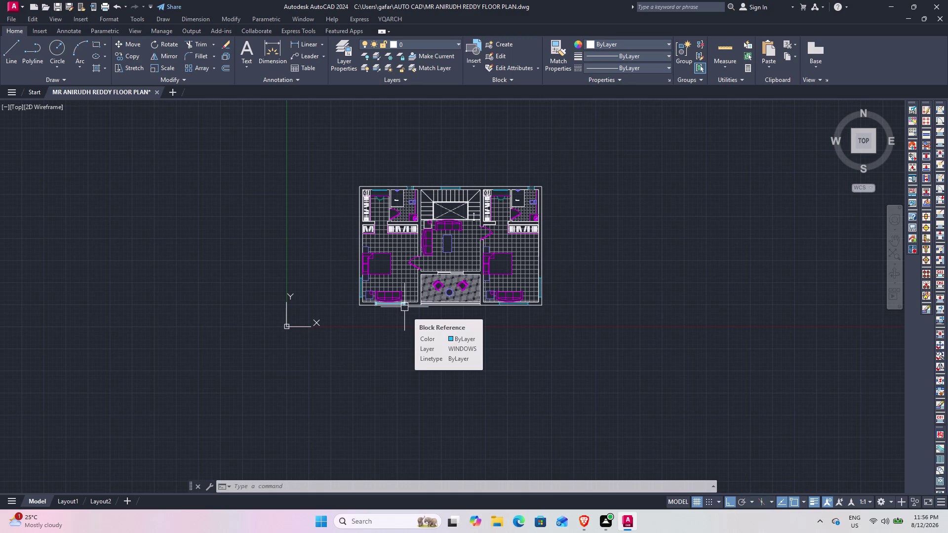
Open the Plot dialog and set the printer/plotter to DWG To PDF.pc3.
key(ctrl+p)
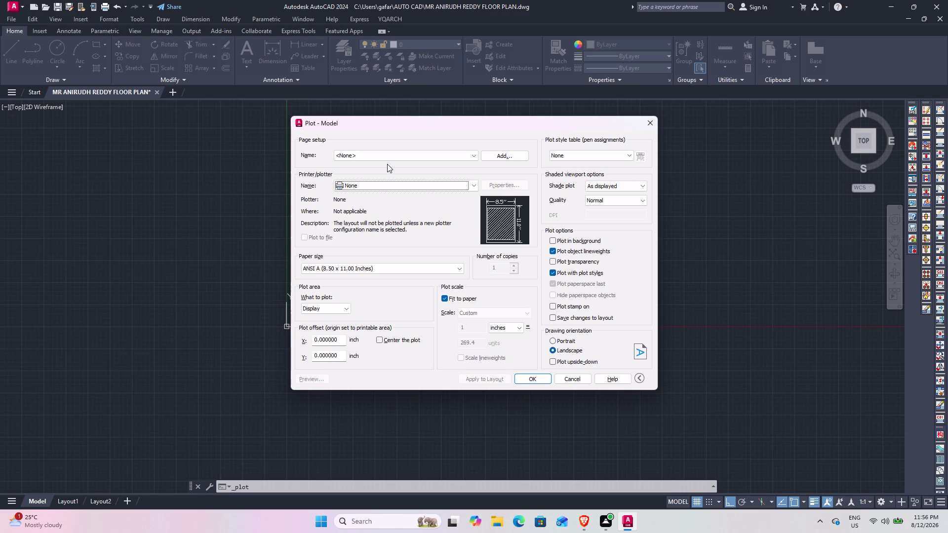
click(368, 187)
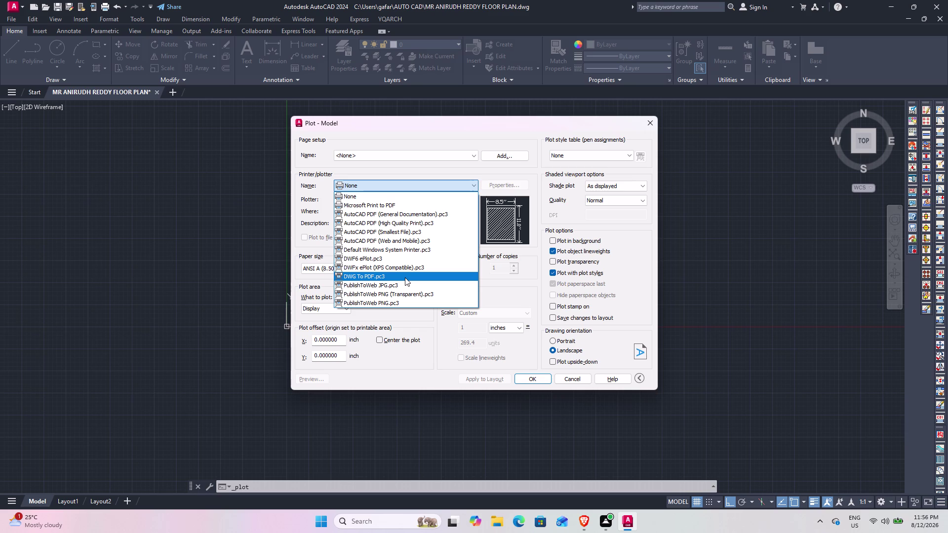
click(405, 277)
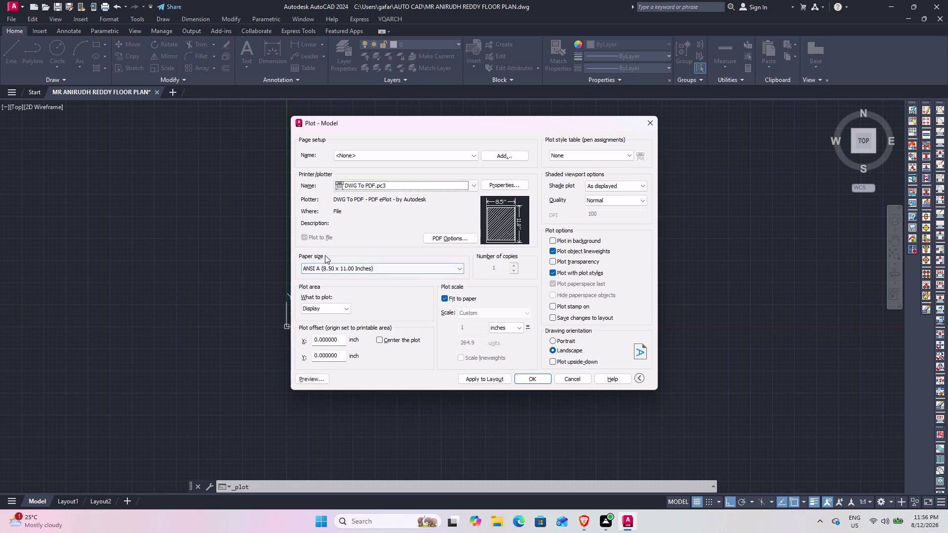
click(395, 268)
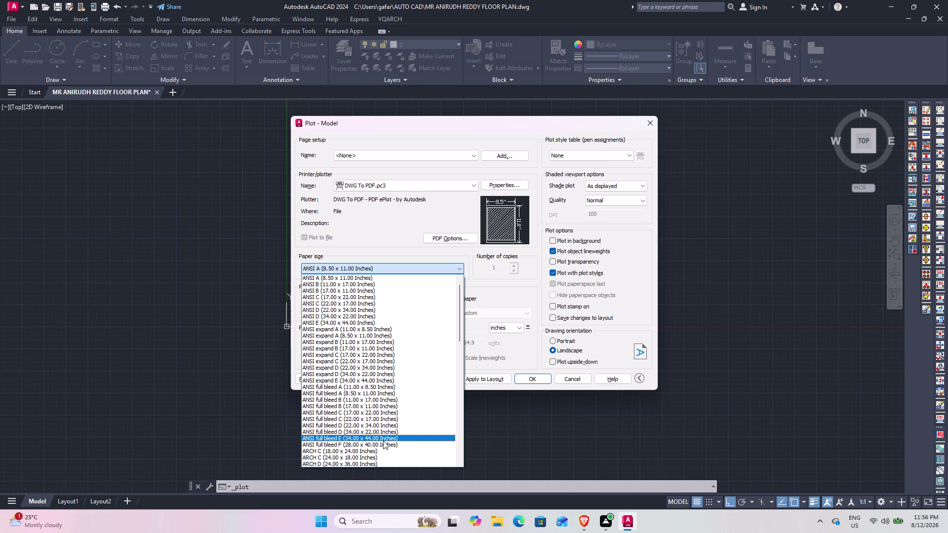
Set paper size to ISO full bleed A4 (297 x 210 MM) with inches as plot units.
scroll(down, 3)
scroll(down, 3)
scroll(down, 3)
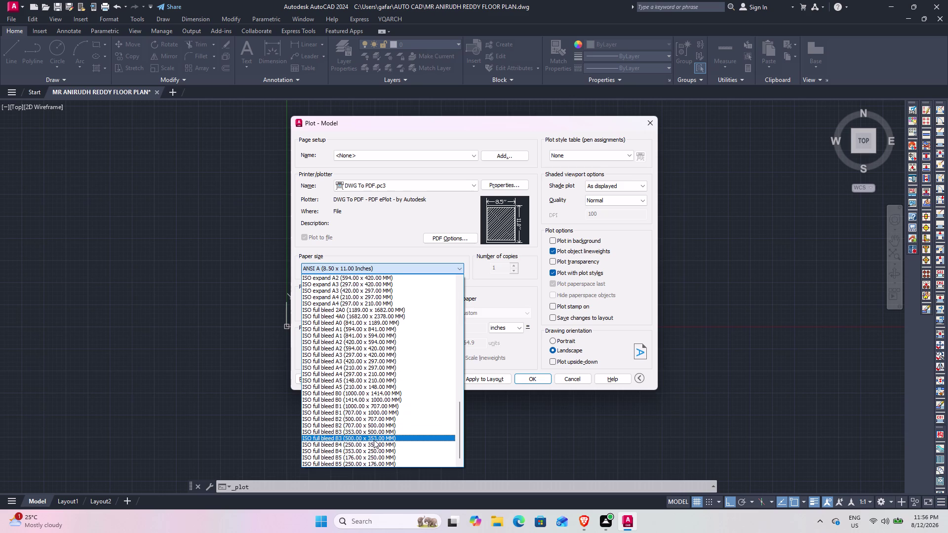
scroll(down, 3)
scroll(down, 3)
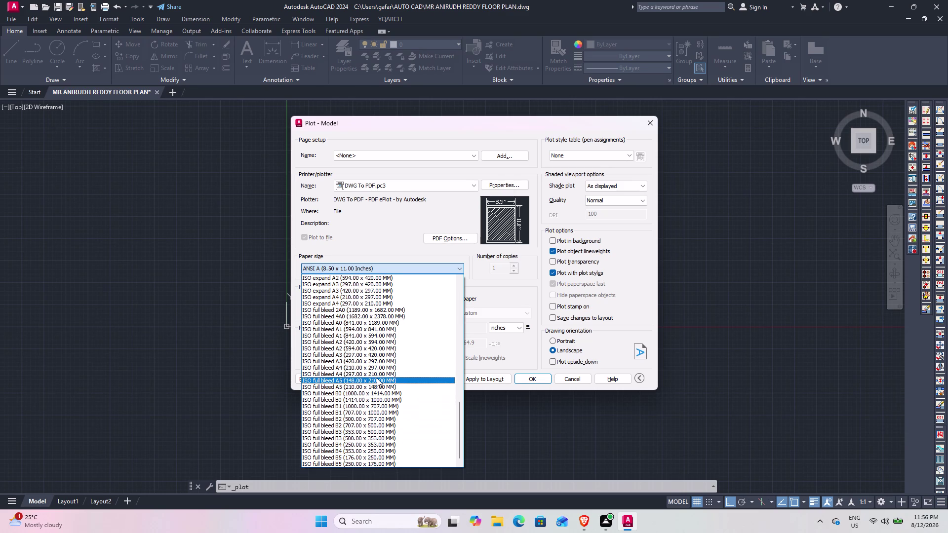
click(377, 375)
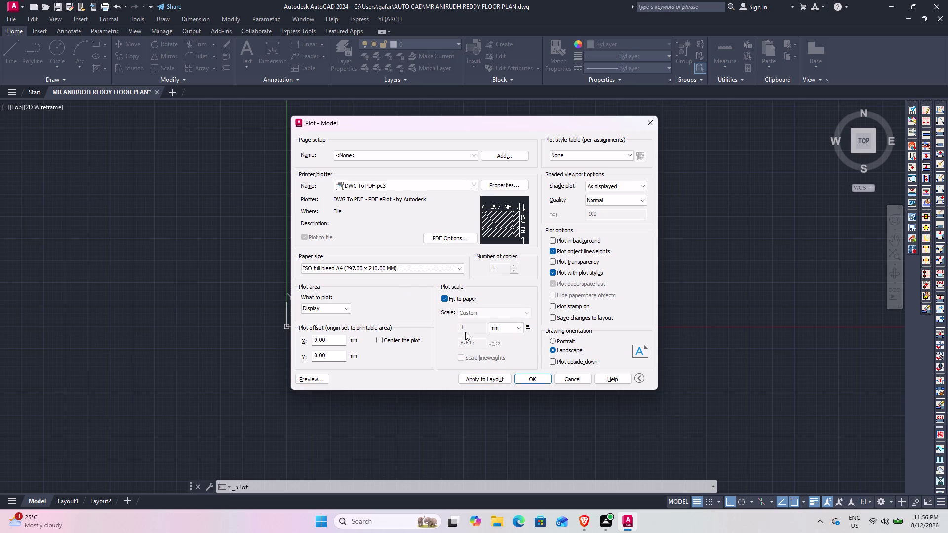
click(503, 329)
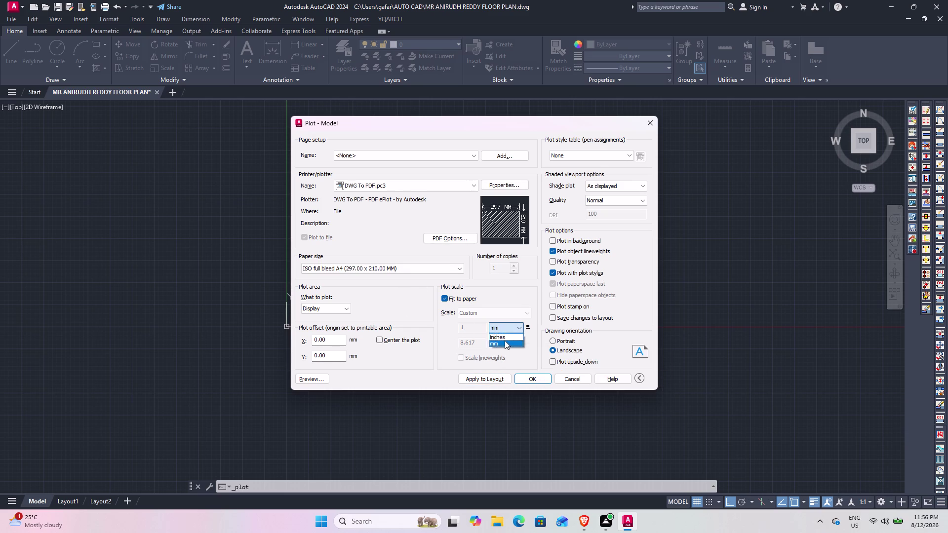
click(500, 335)
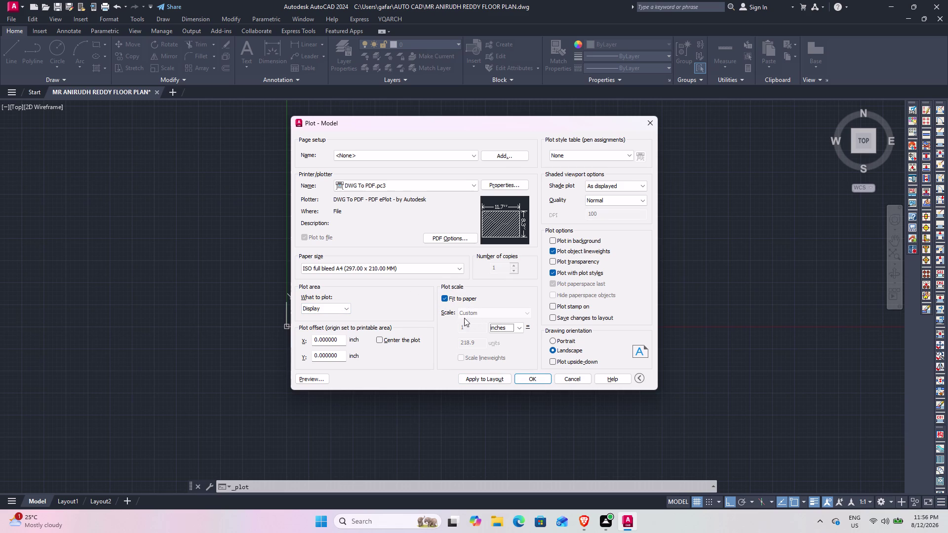
Review the Center the plot and What to plot options, then confirm the plot.
click(381, 340)
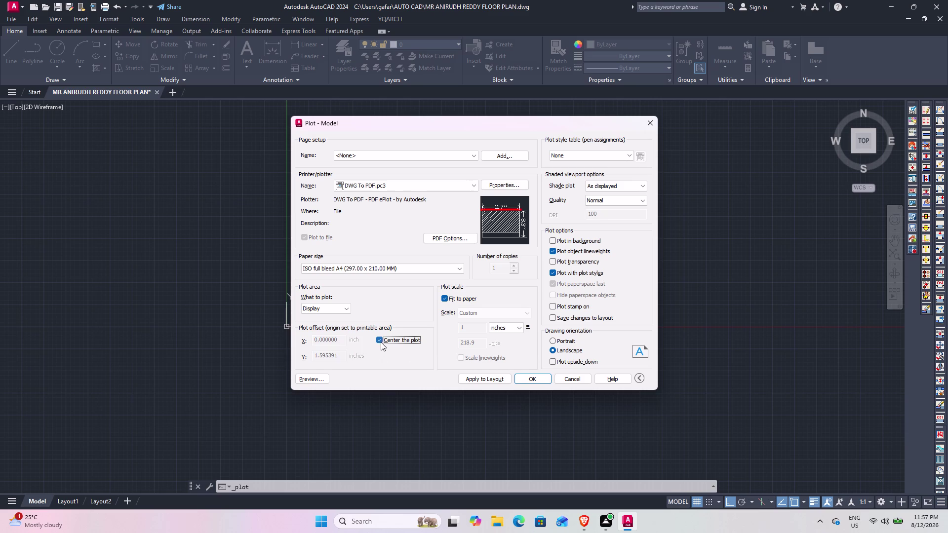
click(380, 339)
click(335, 307)
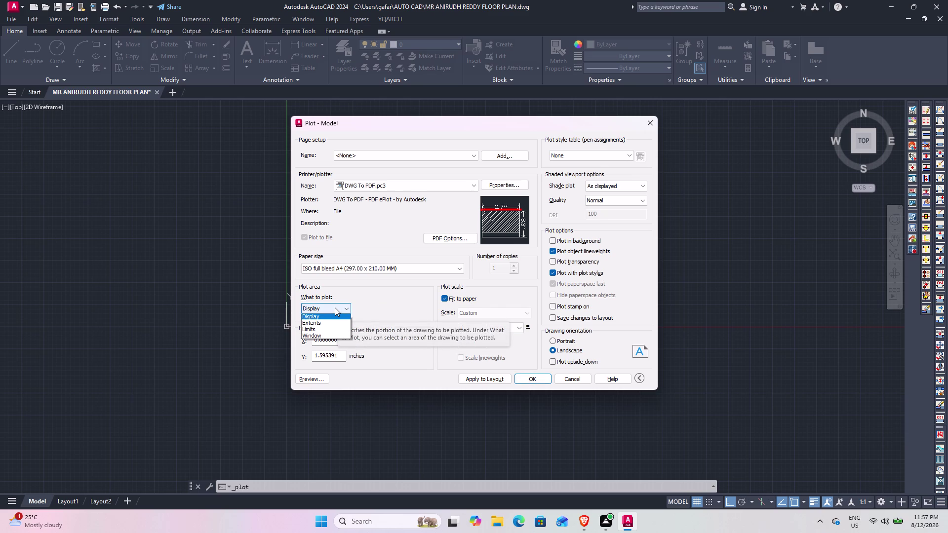
click(335, 307)
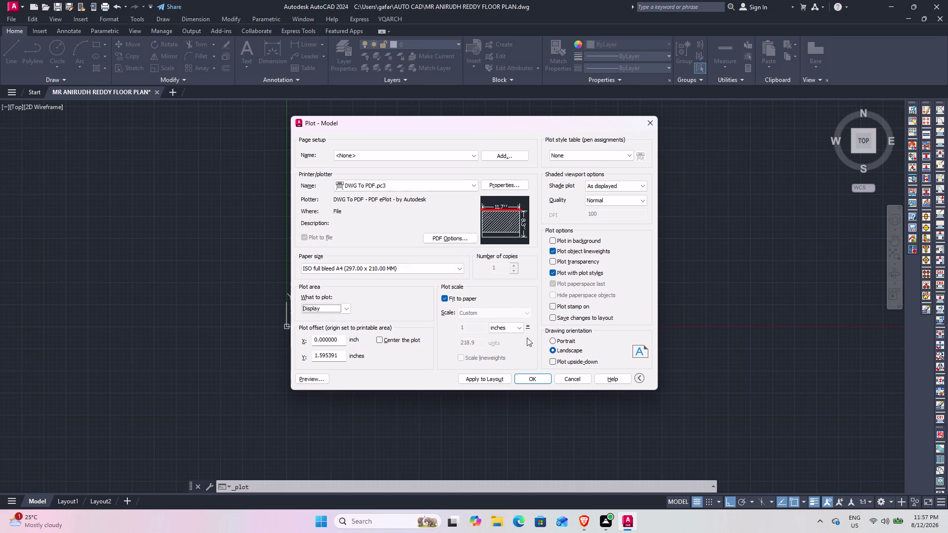
click(538, 381)
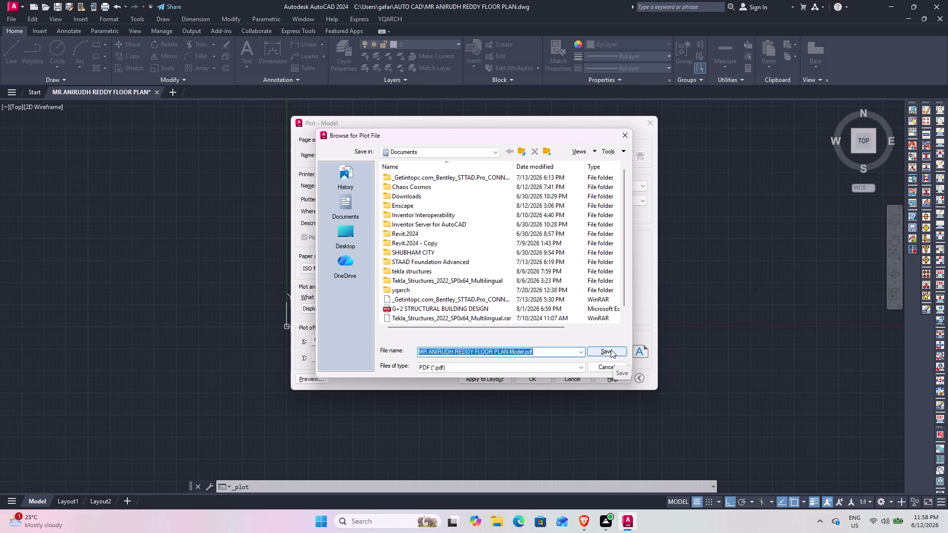
Save the plotted PDF into Desktop > user folder > AUTO CAD.
click(342, 238)
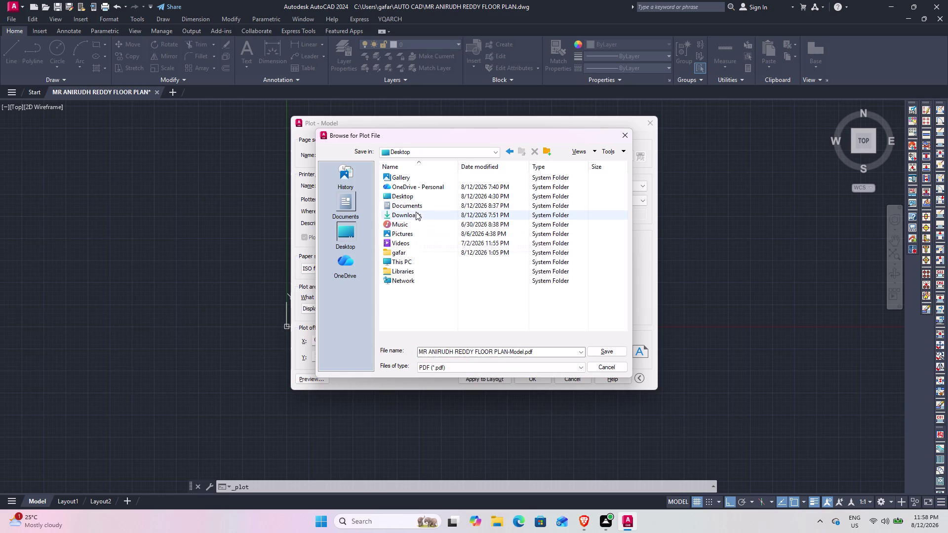
double_click(412, 254)
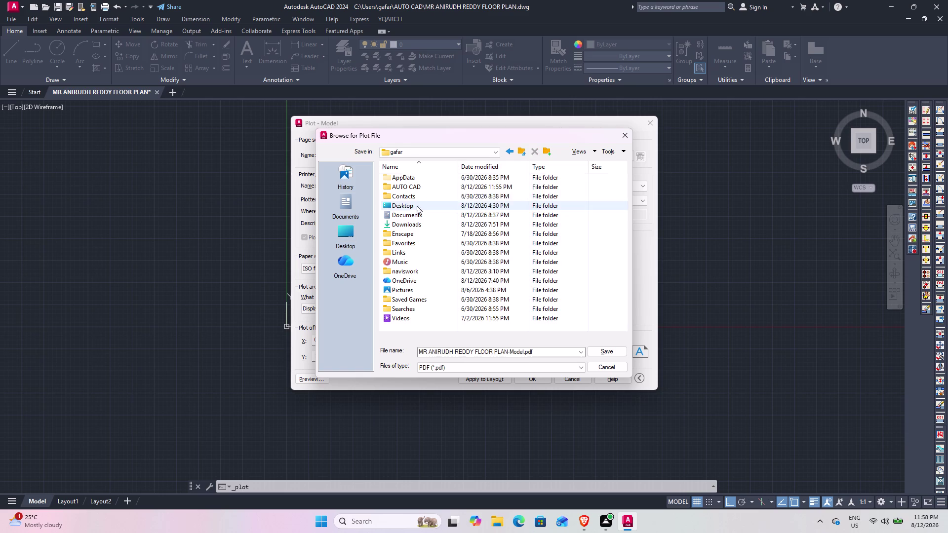
double_click(424, 186)
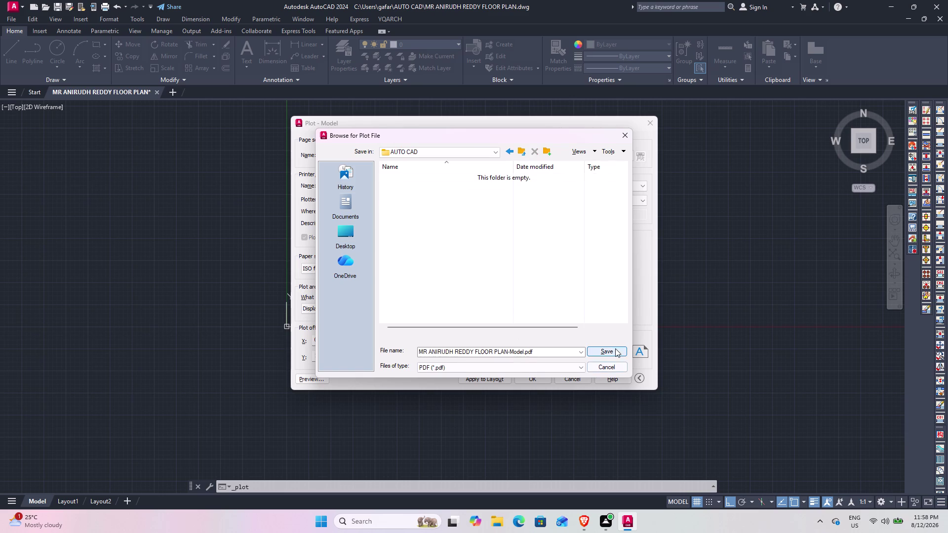
click(615, 348)
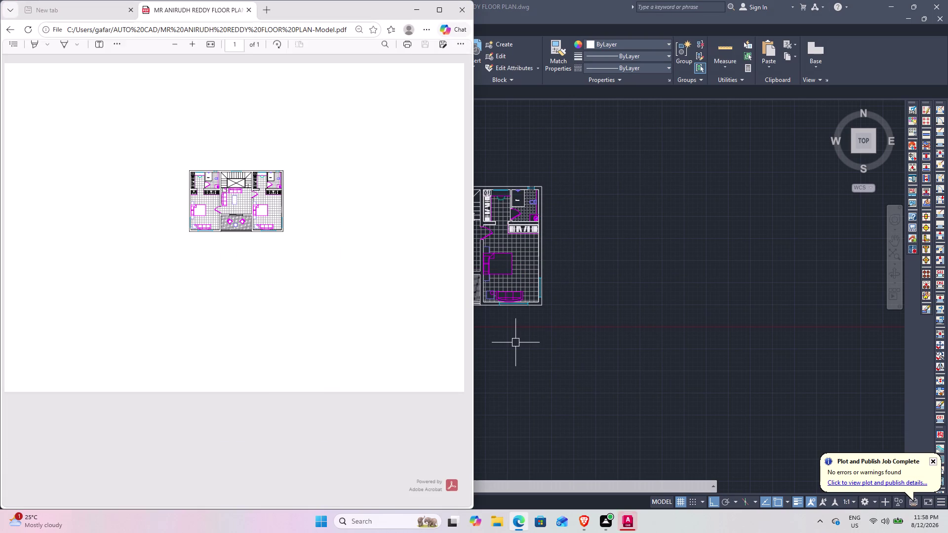
Zoom into the PDF page in Edge and pan across the enlarged floor plan.
scroll(up, 3)
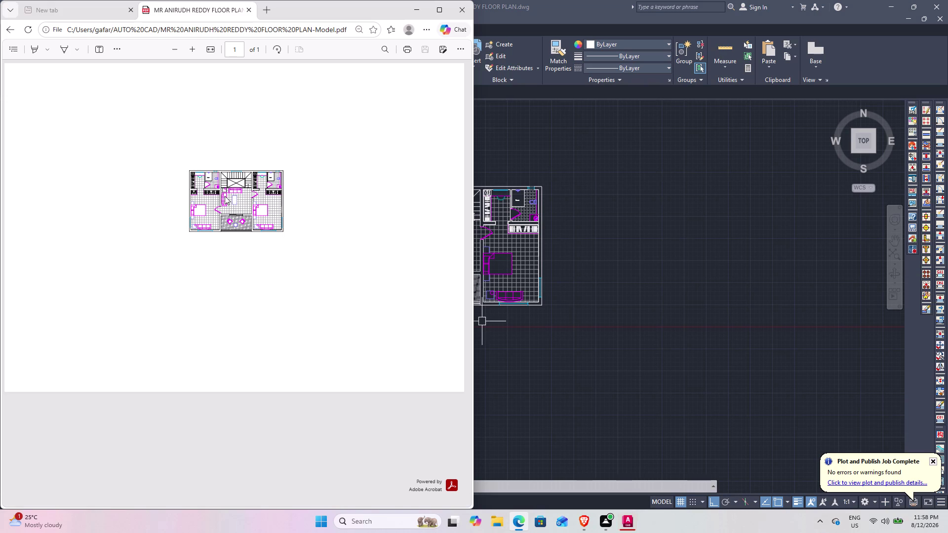
scroll(up, 3)
double_click(193, 49)
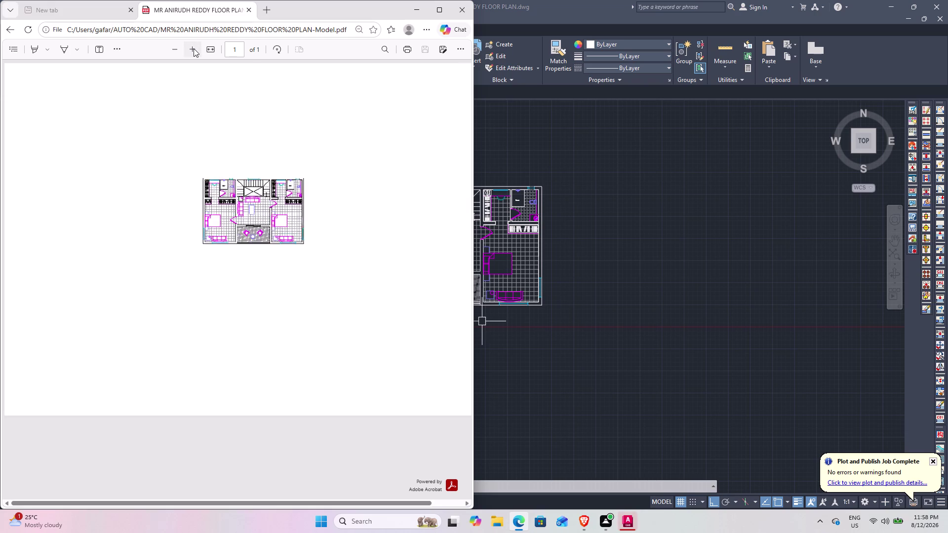
triple_click(194, 48)
click(193, 48)
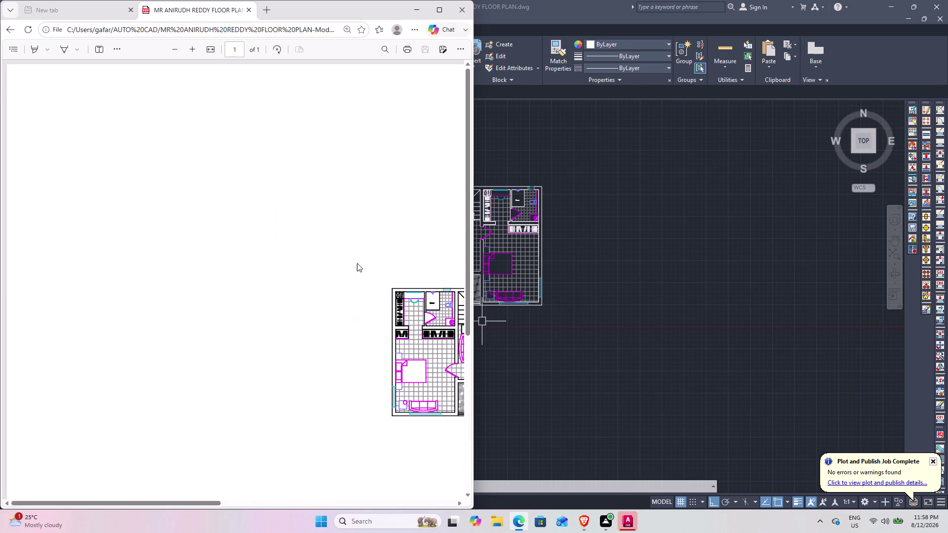
middle_drag(350, 261, 155, 188)
middle_drag(376, 318, 302, 298)
scroll(down, 3)
scroll(up, 3)
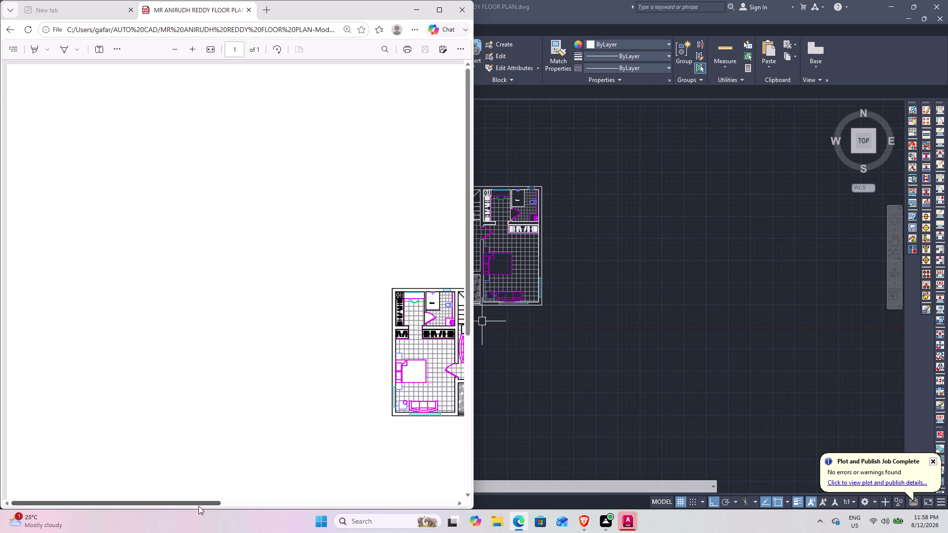
drag(198, 506, 320, 505)
scroll(up, 3)
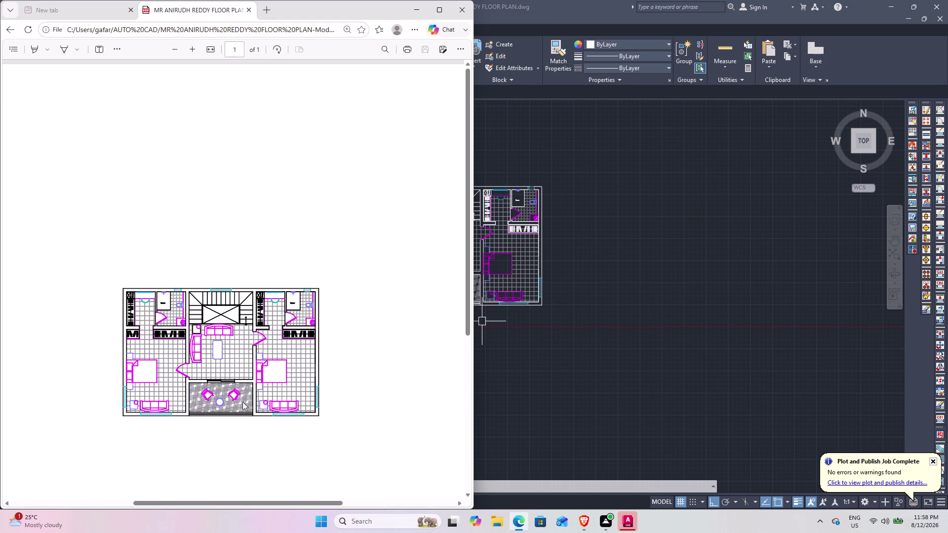
scroll(up, 3)
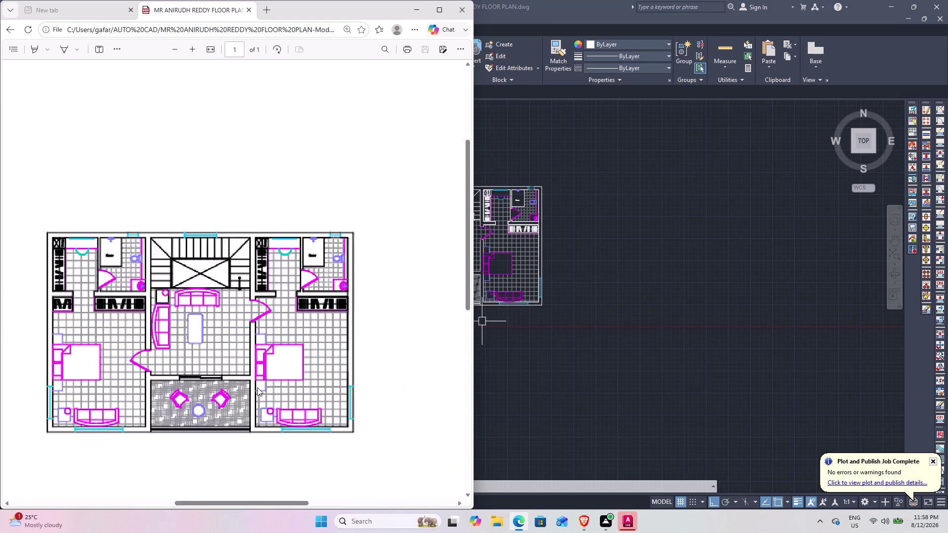
scroll(up, 3)
scroll(down, 3)
middle_drag(100, 398, 144, 388)
middle_drag(146, 387, 236, 375)
middle_drag(230, 375, 165, 378)
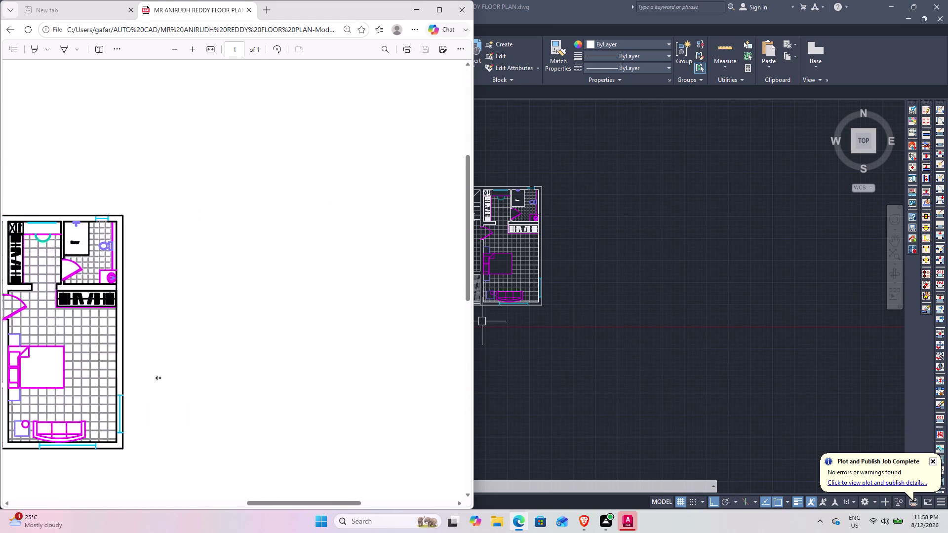
Inspect the left bedroom lines, pan back over the whole plan, then return to AutoCAD.
middle_drag(166, 378, 302, 374)
middle_drag(347, 372, 121, 354)
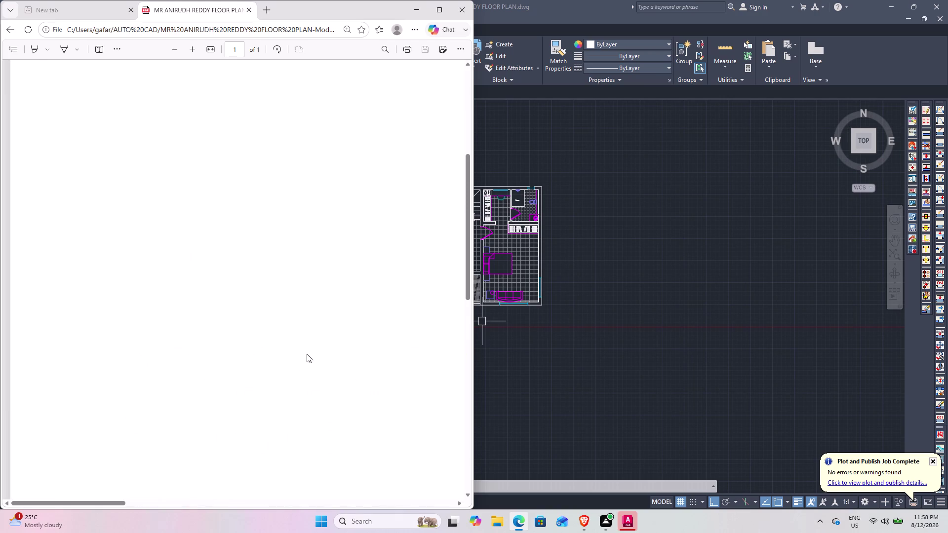
middle_drag(302, 354, 96, 363)
middle_drag(257, 368, 95, 368)
middle_drag(253, 366, 154, 362)
scroll(down, 3)
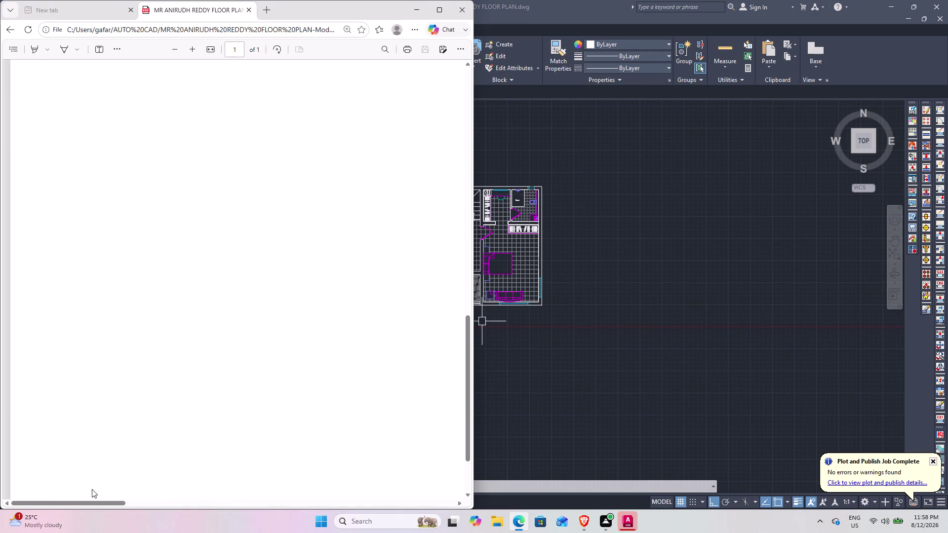
scroll(down, 3)
scroll(down, 3)
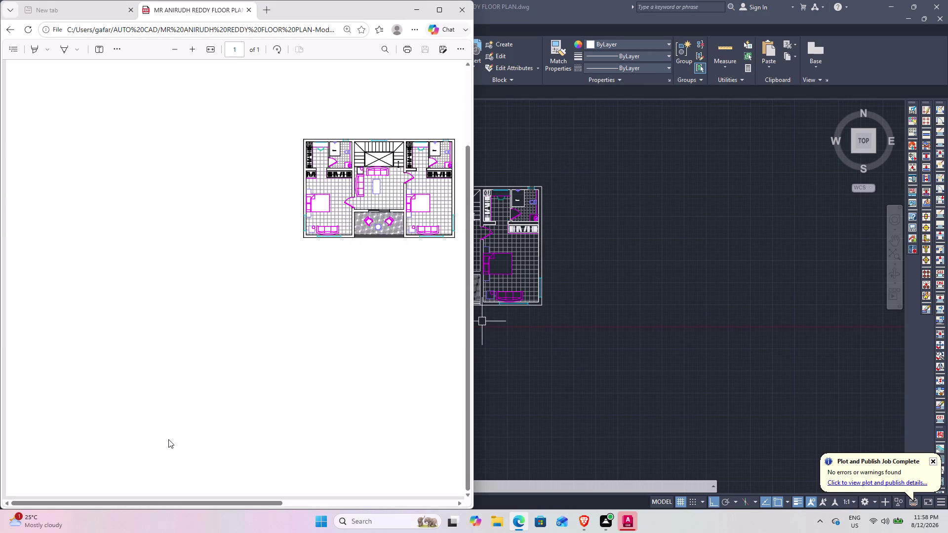
scroll(down, 3)
scroll(up, 3)
scroll(up, 3)
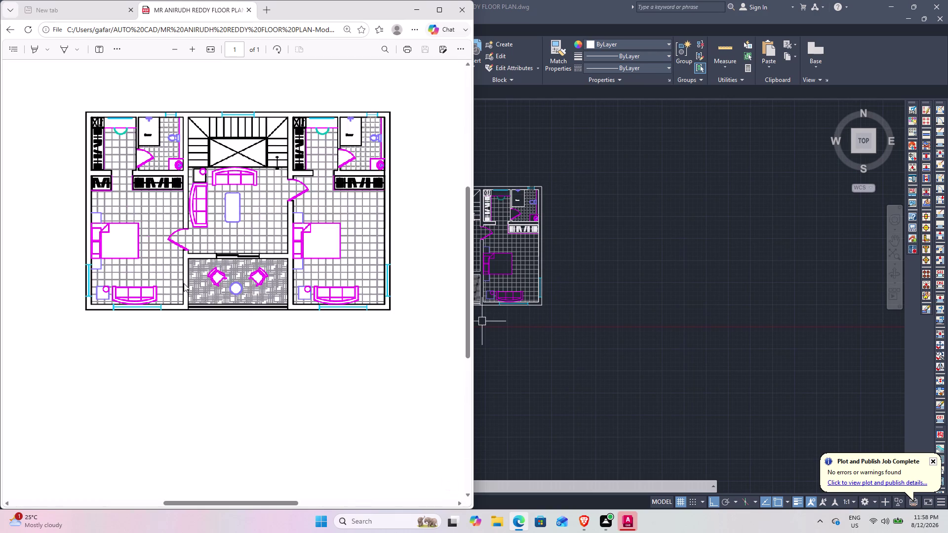
scroll(up, 3)
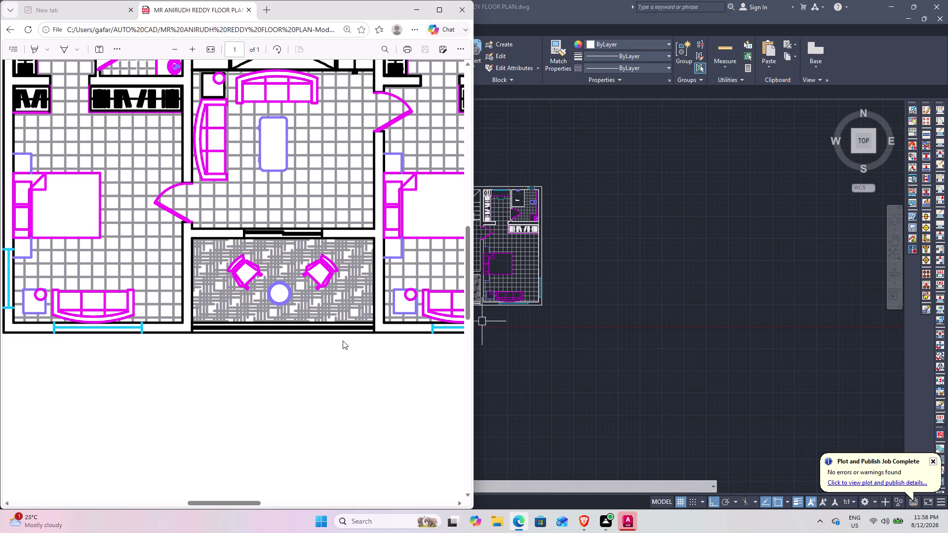
scroll(down, 3)
scroll(up, 3)
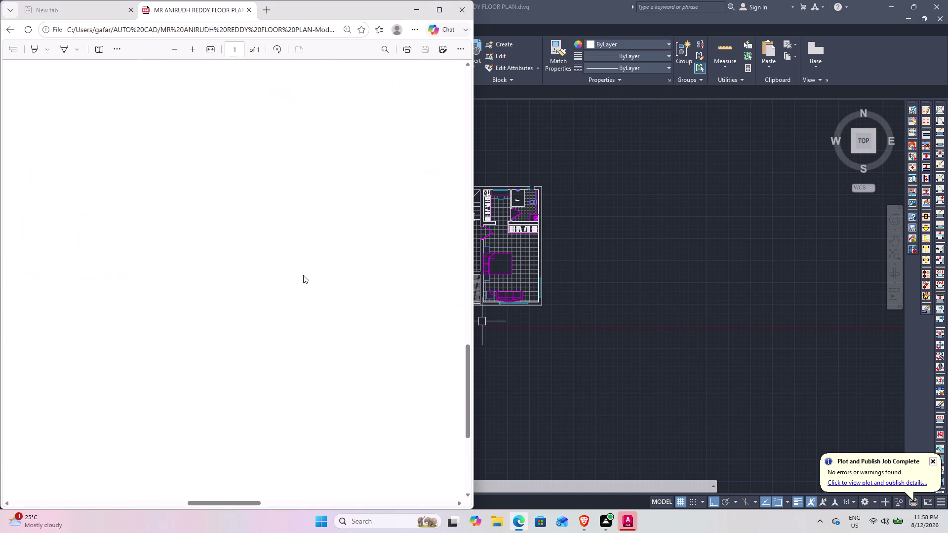
scroll(up, 3)
scroll(down, 3)
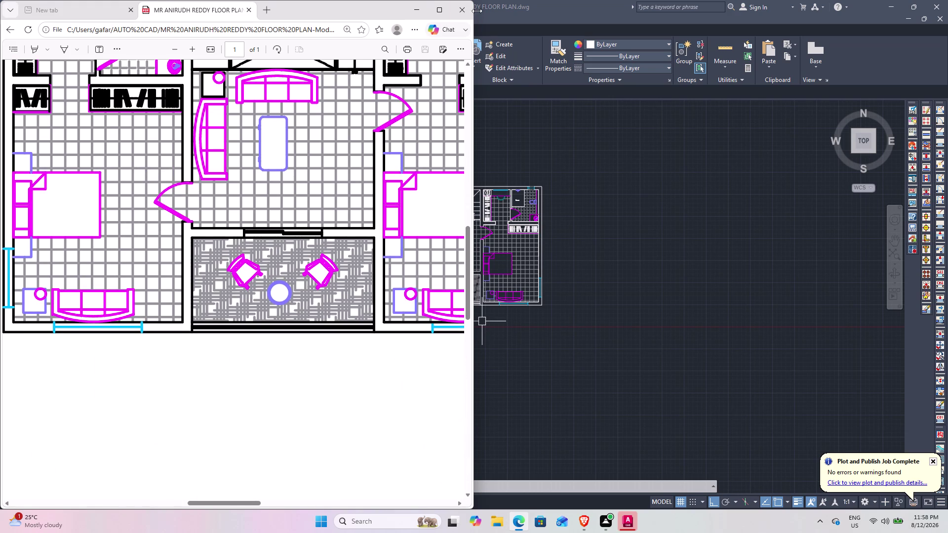
click(471, 8)
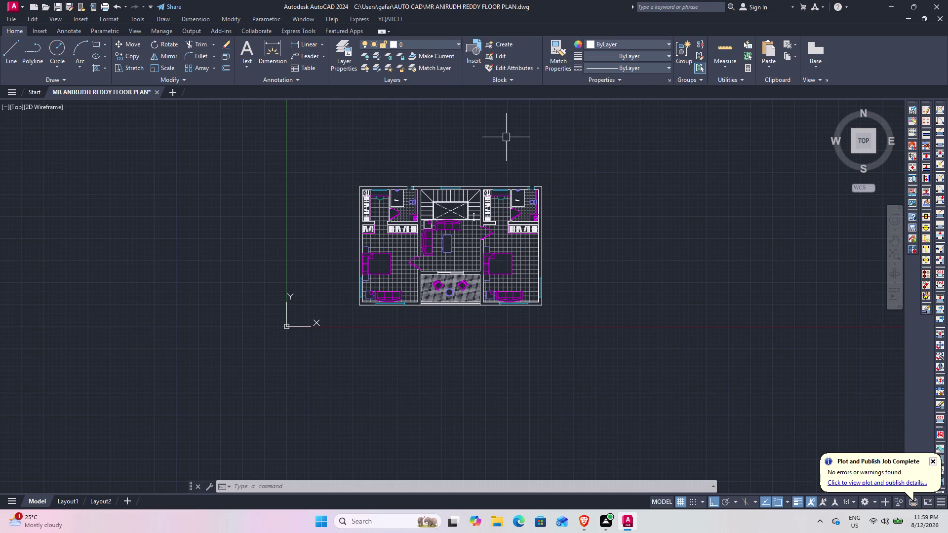
Draw an MTEXT box in the empty area left of the floor plan.
scroll(up, 3)
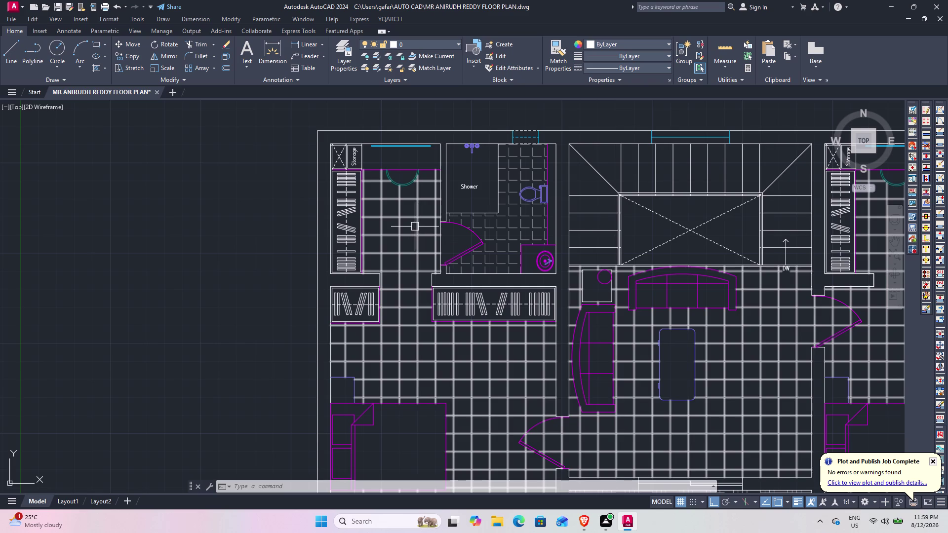
middle_drag(205, 206, 430, 207)
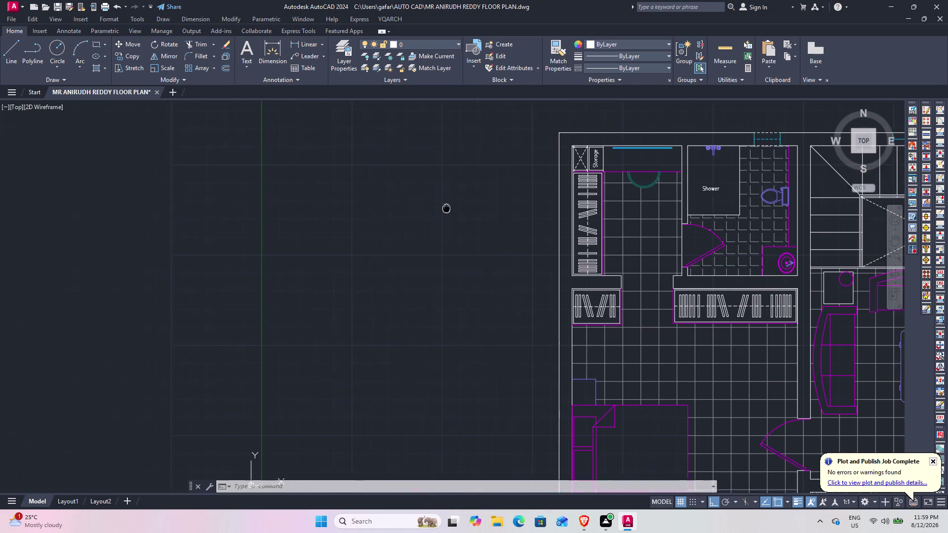
middle_drag(430, 207, 457, 209)
text(T)
key(space)
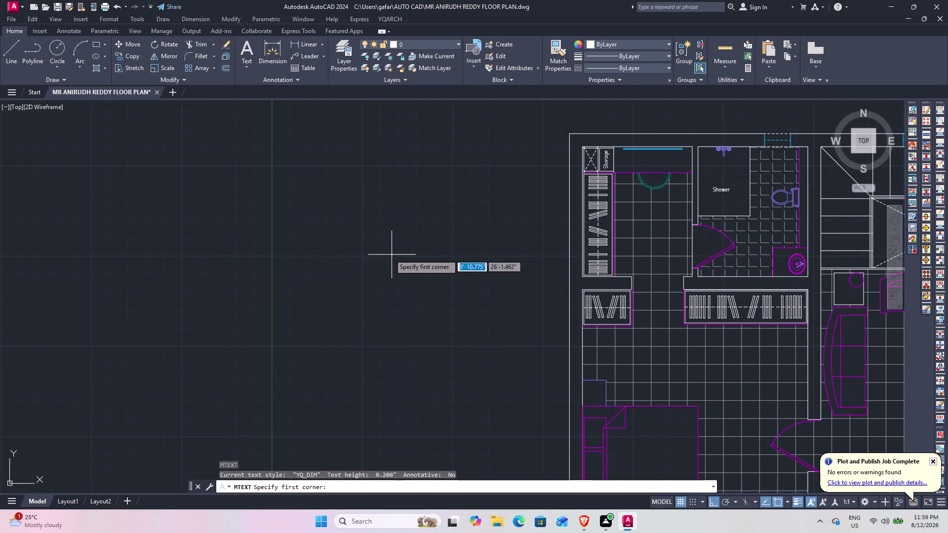
click(338, 202)
click(458, 287)
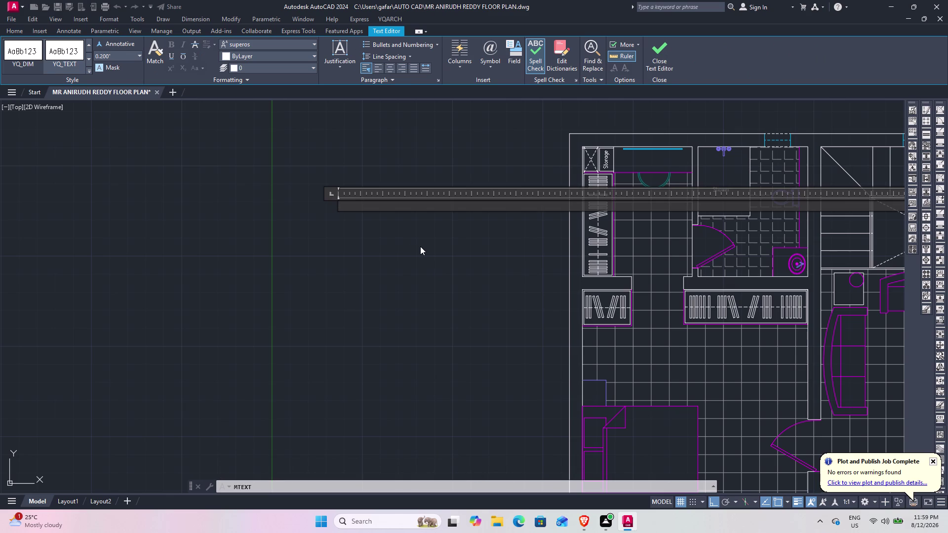
Enter placeholder text 'DKJSFLHSGJK' and close the text editor.
text(DKJSFL)
text(HSGJK)
click(385, 238)
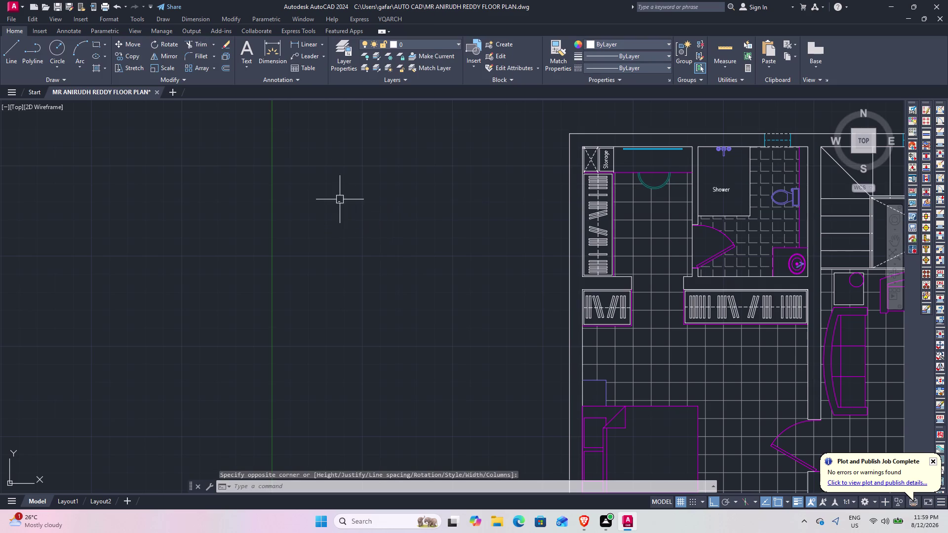
scroll(up, 3)
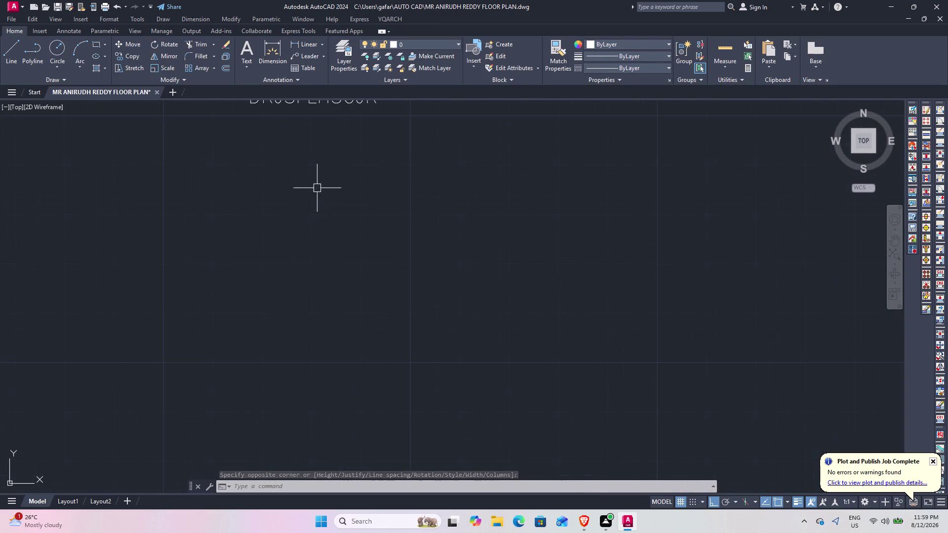
Replace the placeholder text with DRESS on the first line.
middle_drag(308, 166, 362, 298)
double_click(357, 228)
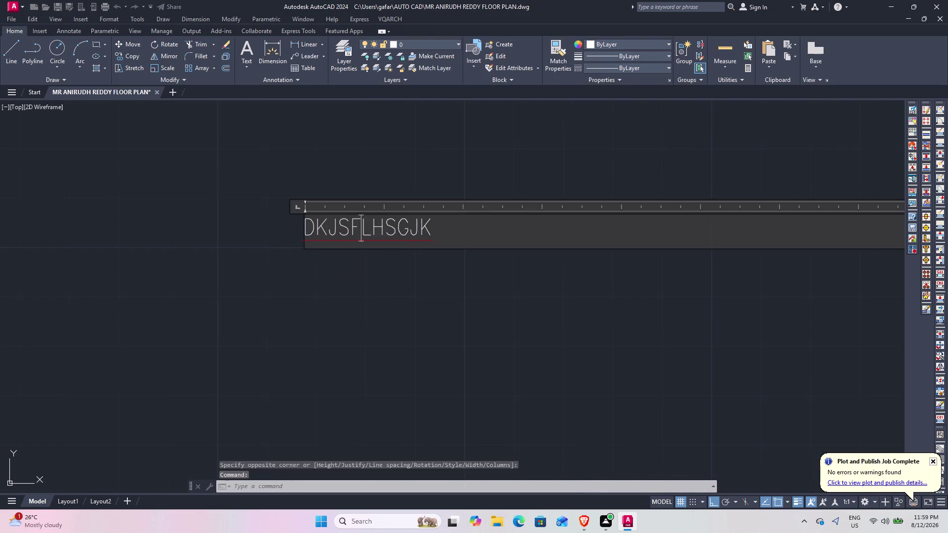
click(428, 230)
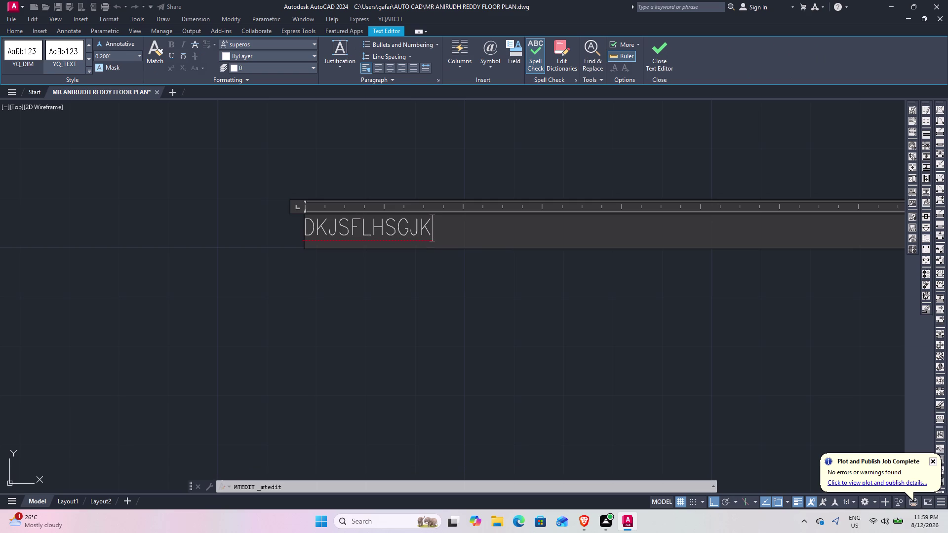
key(BackSpace)
key(BackSpace)
key(BackSpace)
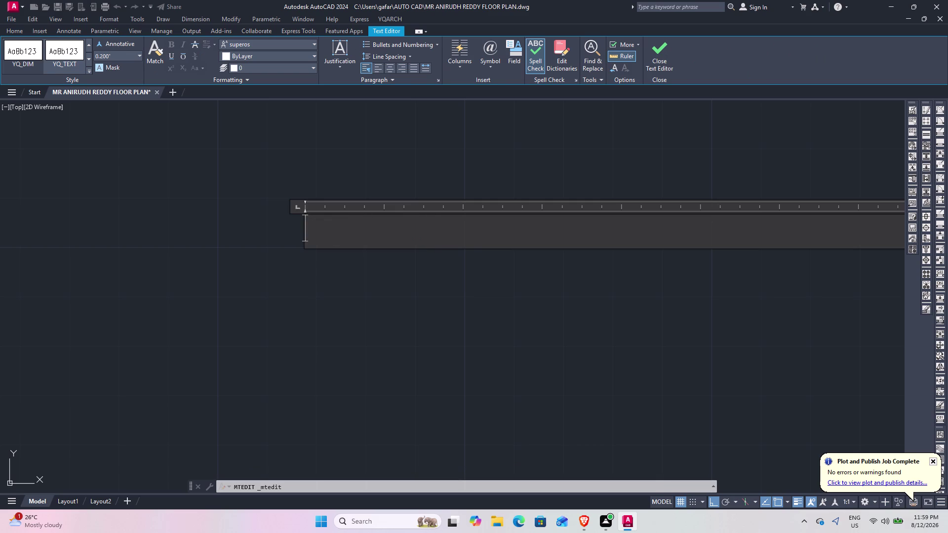
text(DR)
text(ESS)
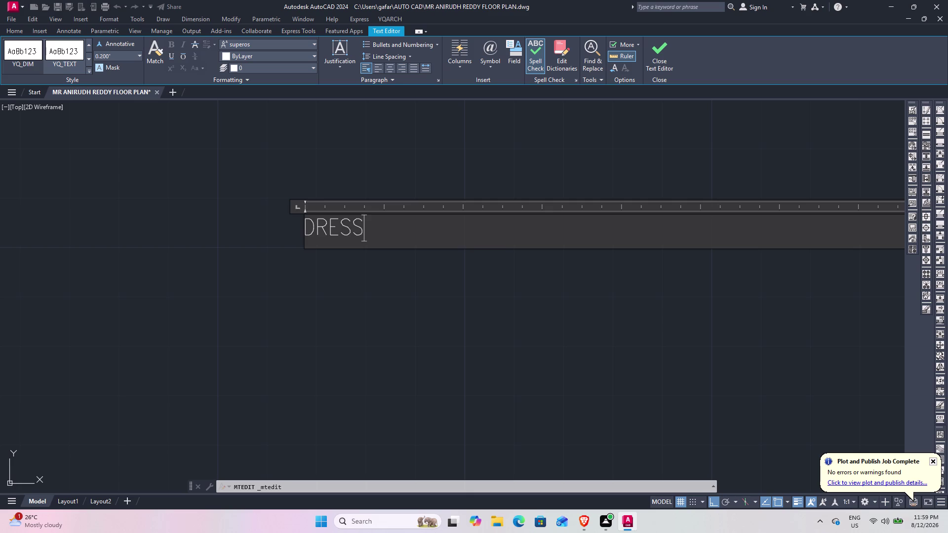
key(Return)
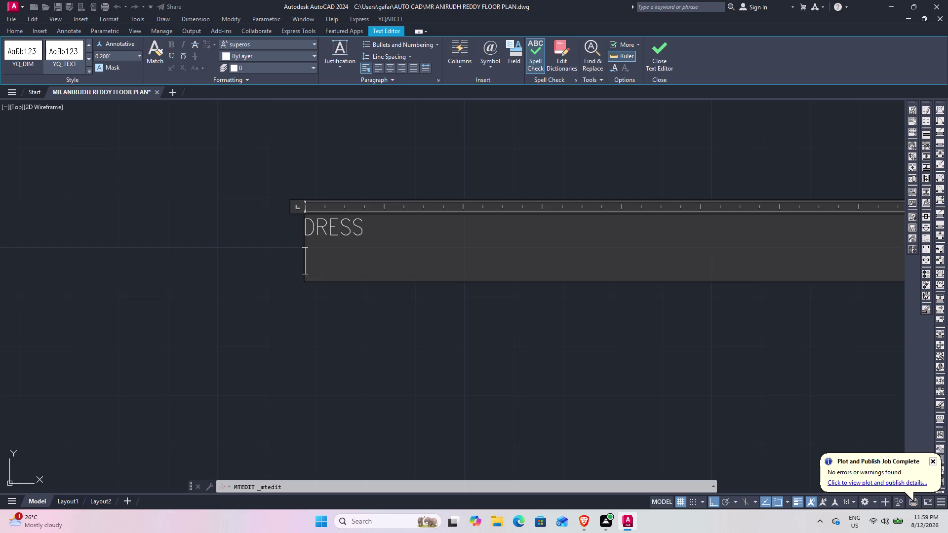
Add 6'4"X7'6" as the second line and commit the label.
key(6)
key(apostrophe)
text(4)
text(")
key(x)
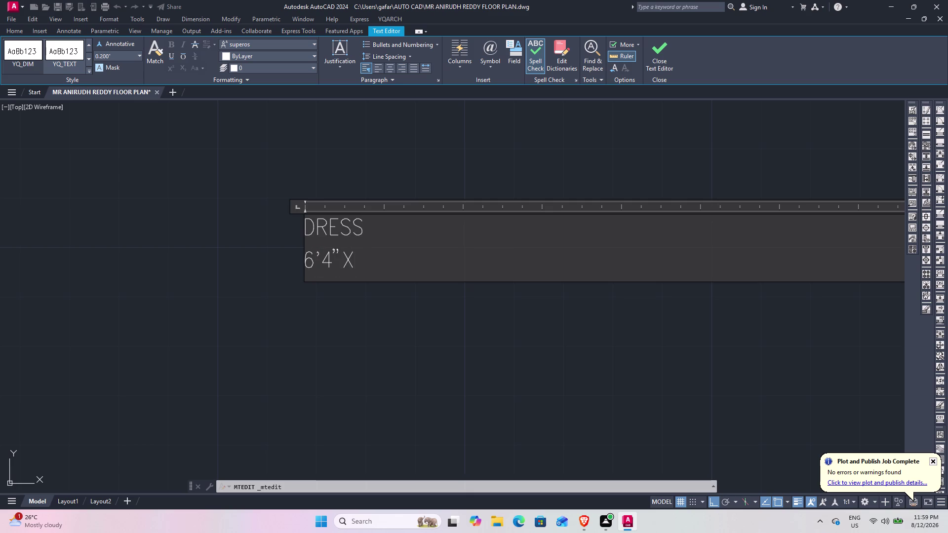
text(7)
text(')
text(6")
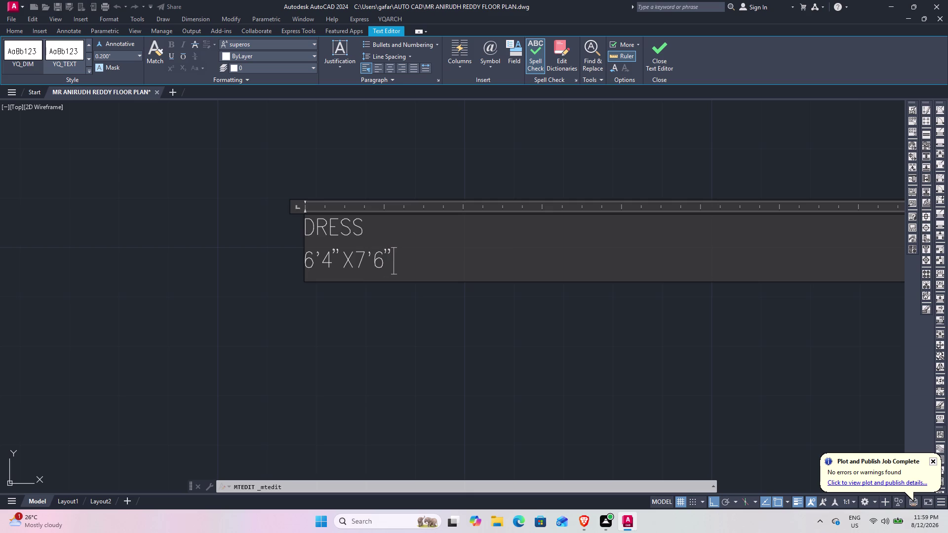
key(Return)
click(409, 385)
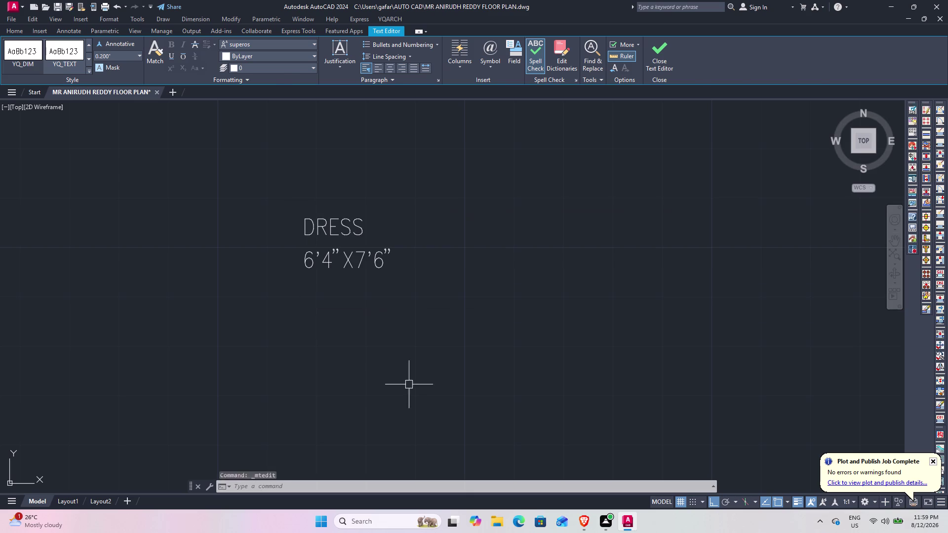
Set the DRESS label's text height to 10 in Properties.
click(341, 251)
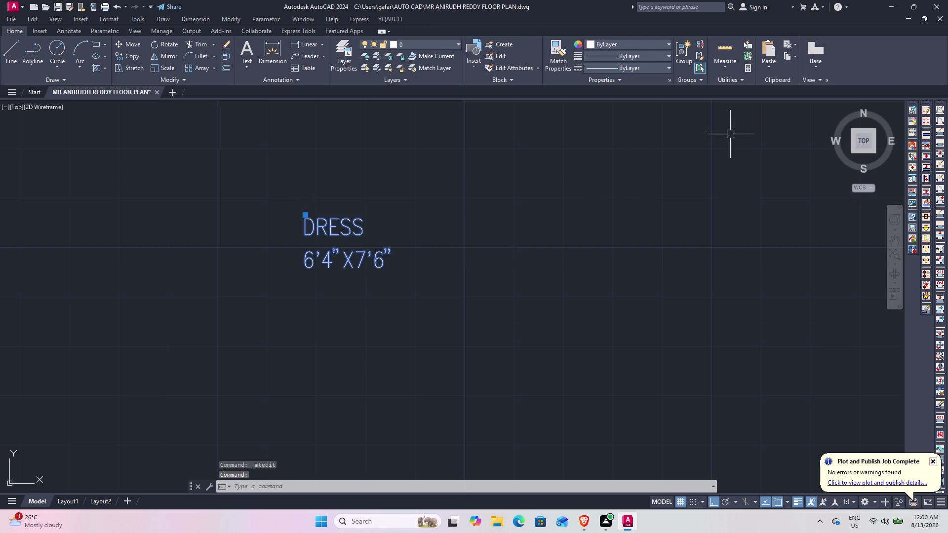
right_click(416, 225)
click(473, 470)
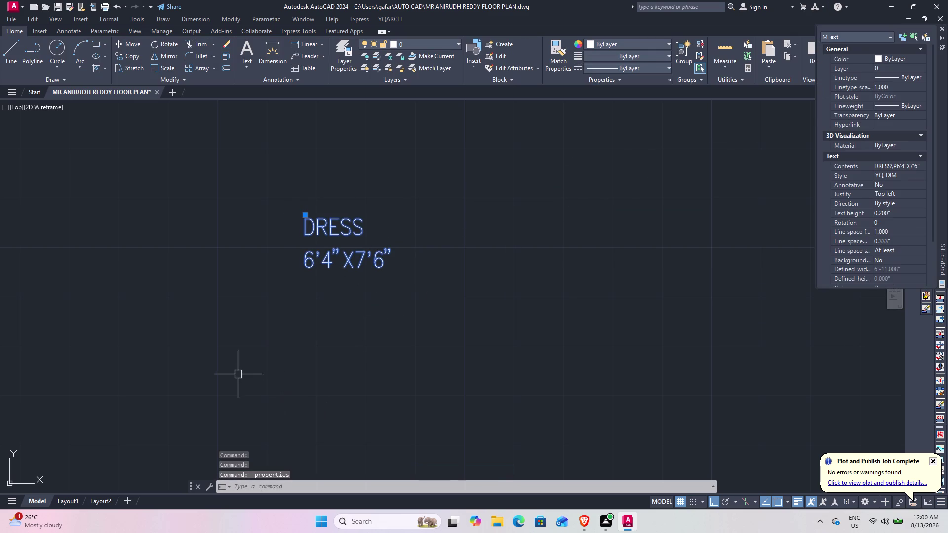
click(899, 213)
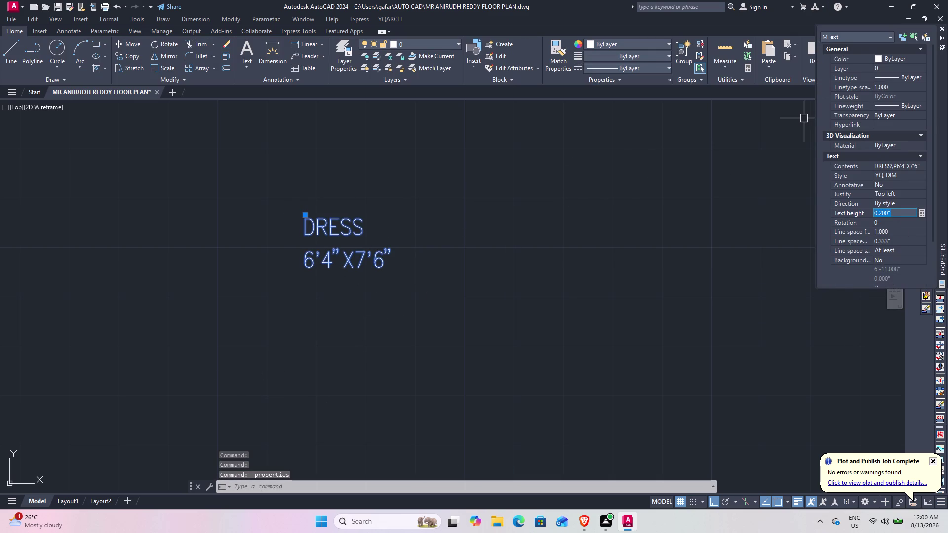
text(10)
key(Return)
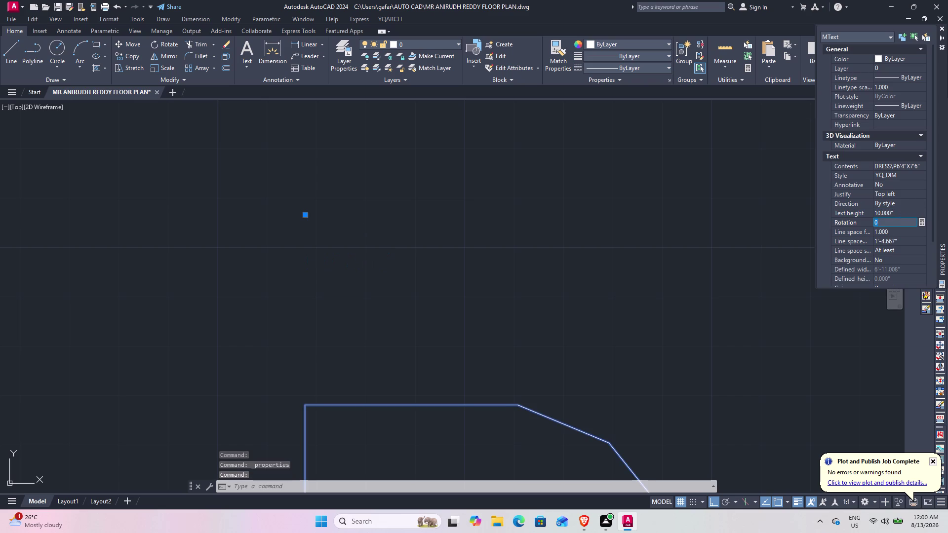
Move the DRESS label closer to the floor plan.
scroll(down, 3)
scroll(down, 3)
middle_drag(666, 269, 637, 263)
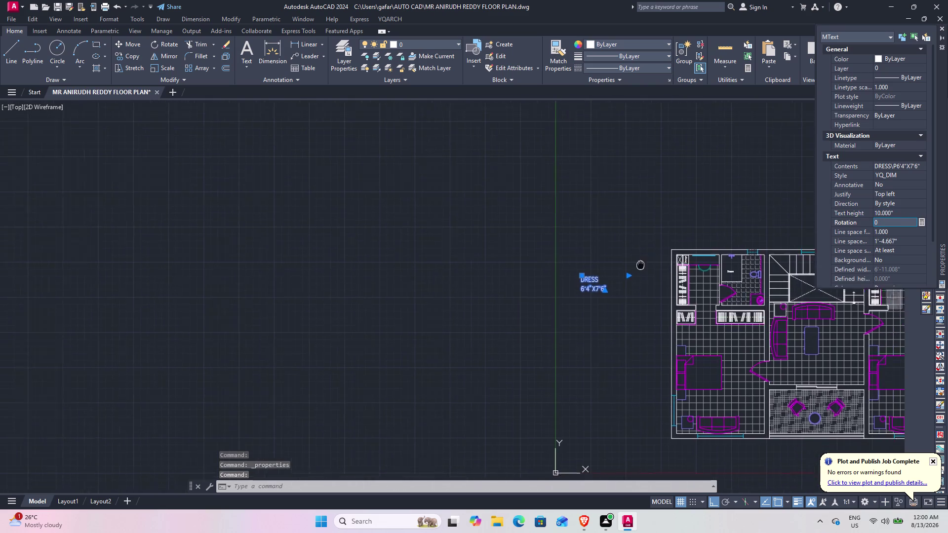
middle_drag(636, 263, 510, 248)
scroll(up, 3)
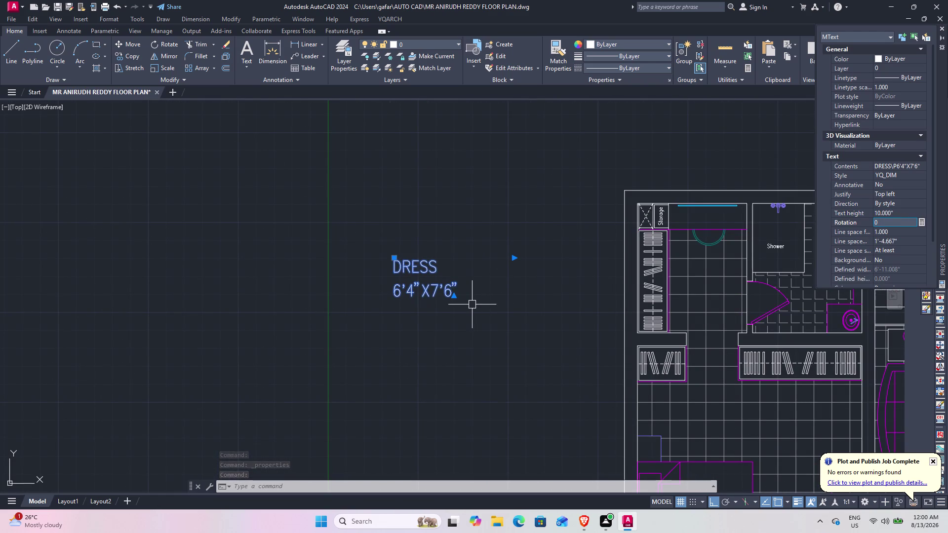
text(M)
key(space)
click(421, 270)
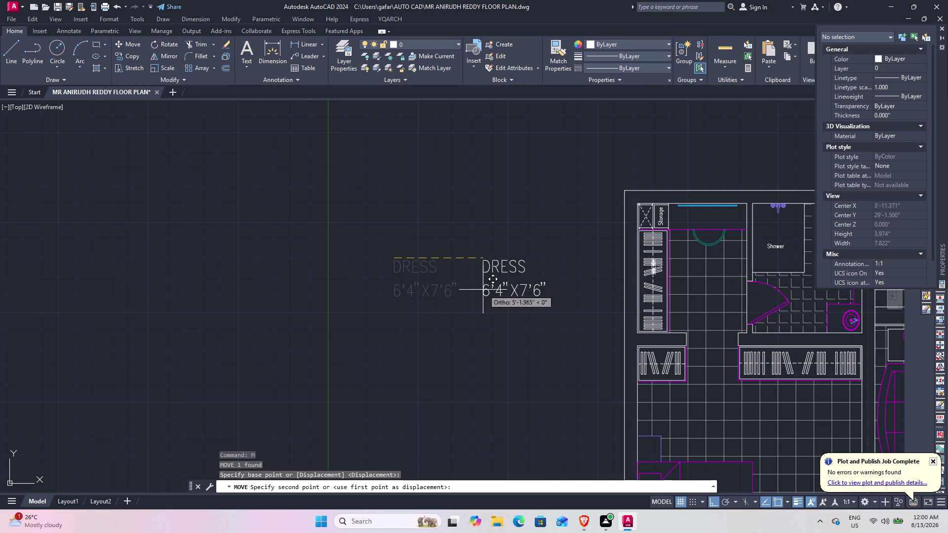
click(467, 289)
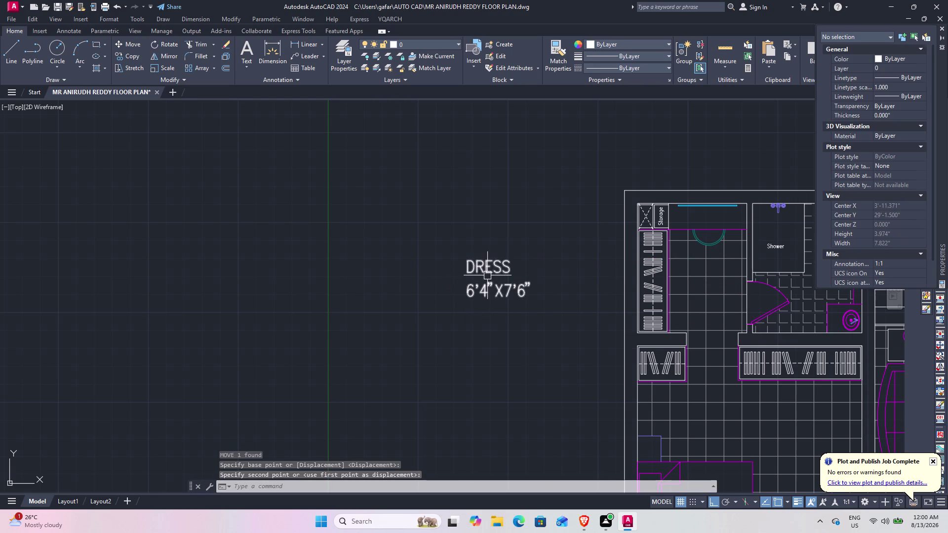
Reduce the moved label's text height to 7.
click(487, 276)
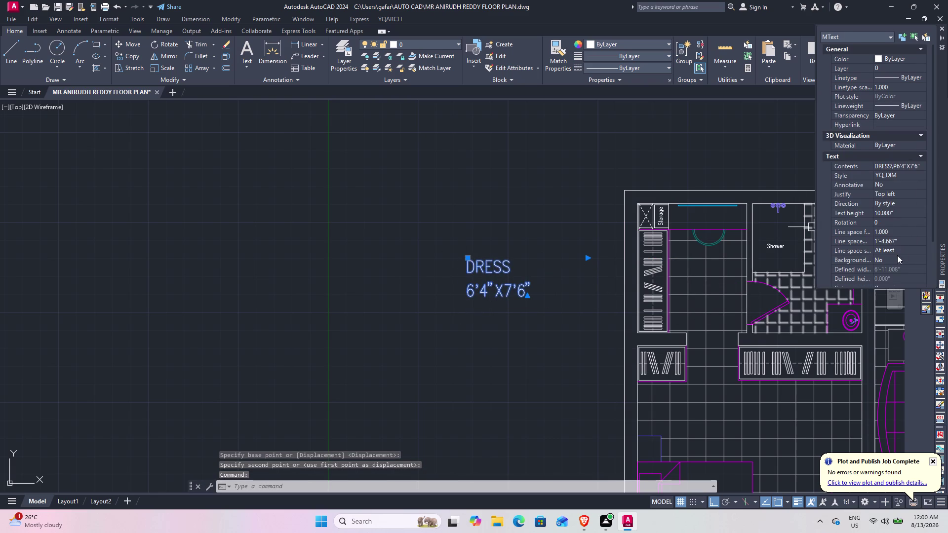
click(901, 212)
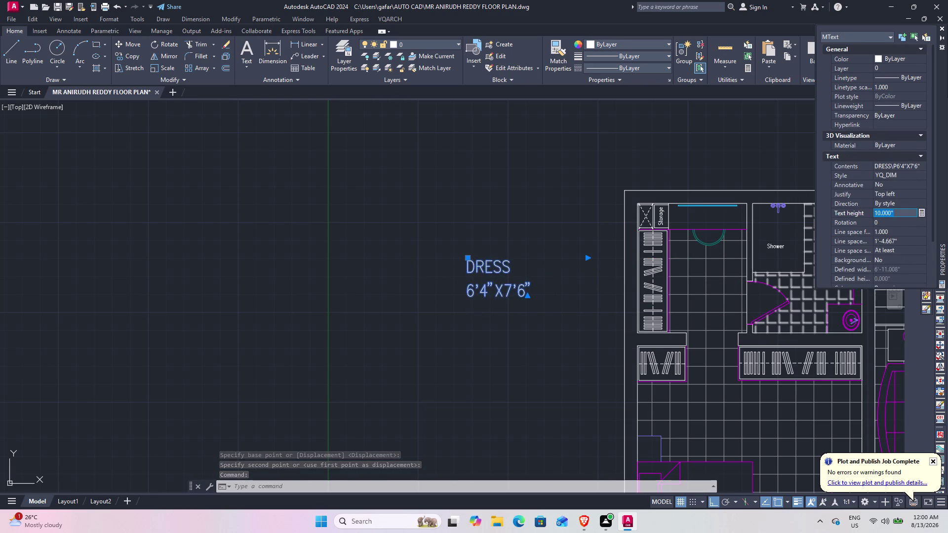
key(7)
key(Return)
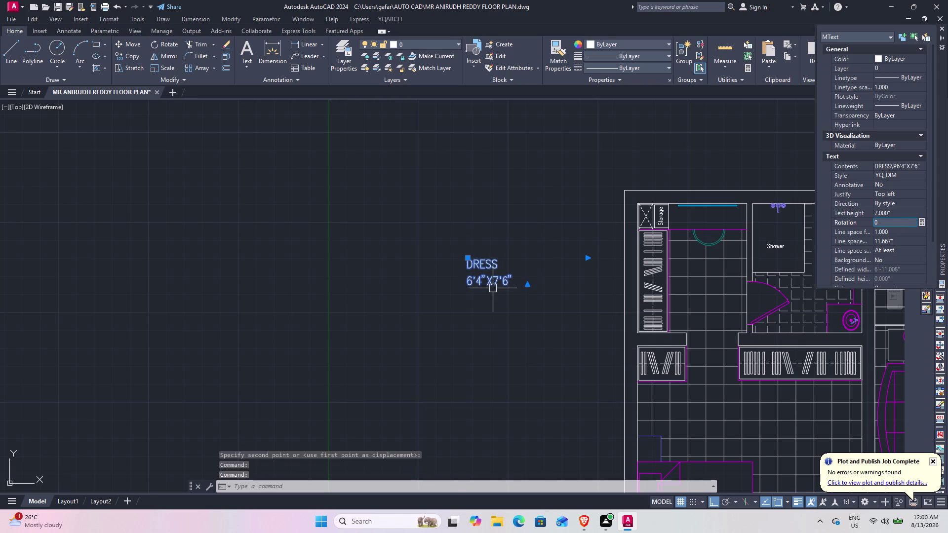
Copy the DRESS label into the bathroom, next room, central hall and upper right room.
key(c)
text(O)
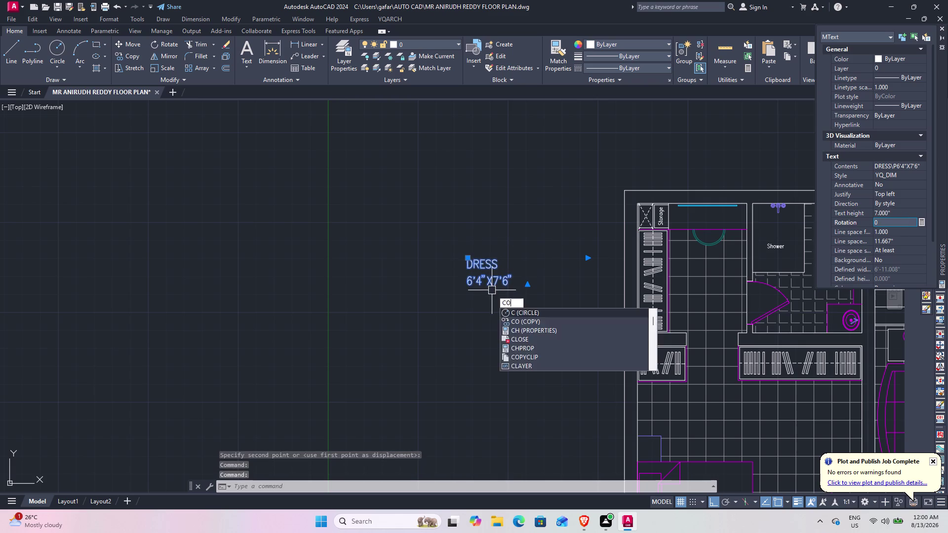
key(space)
click(478, 267)
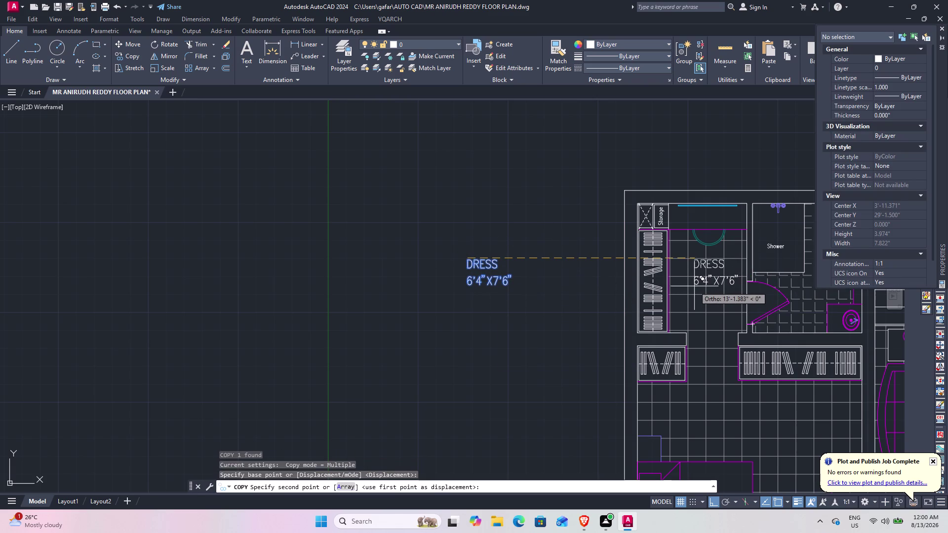
click(693, 286)
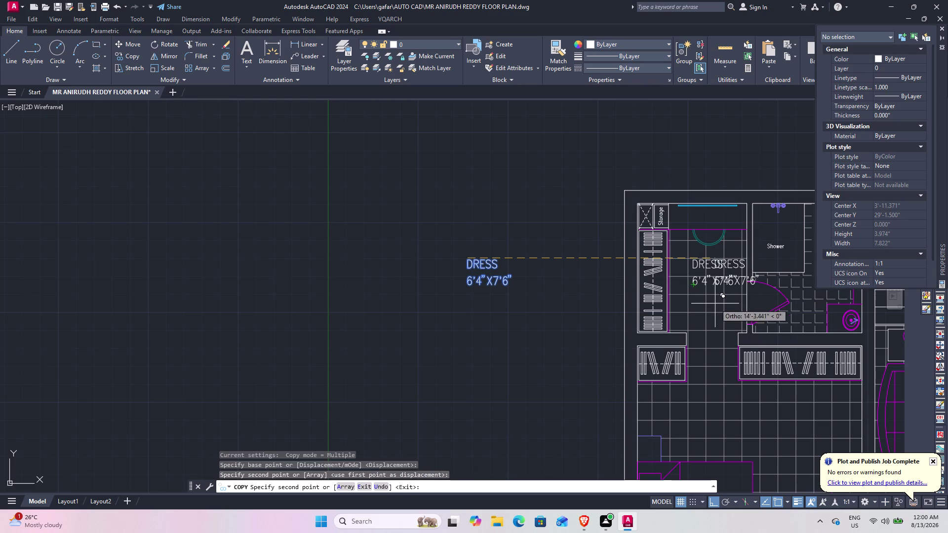
key(F8)
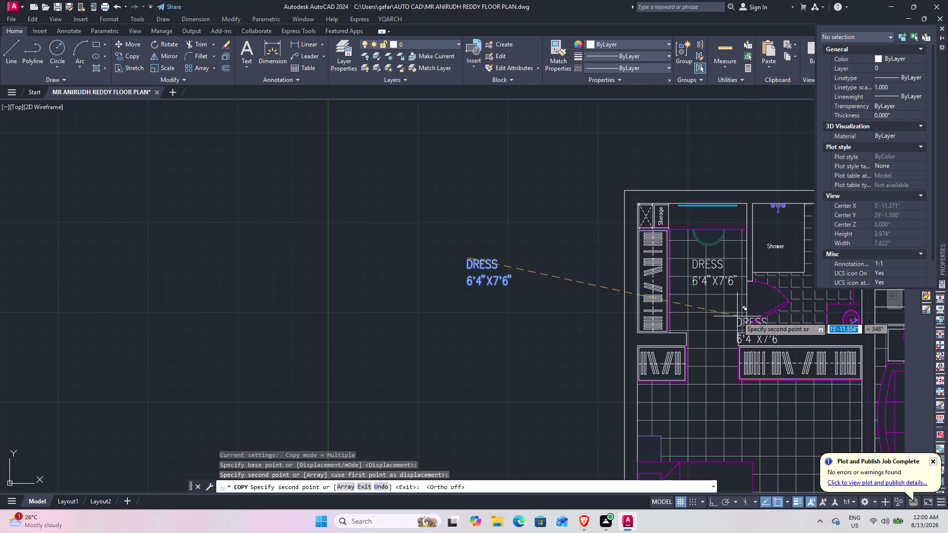
middle_drag(741, 314, 568, 296)
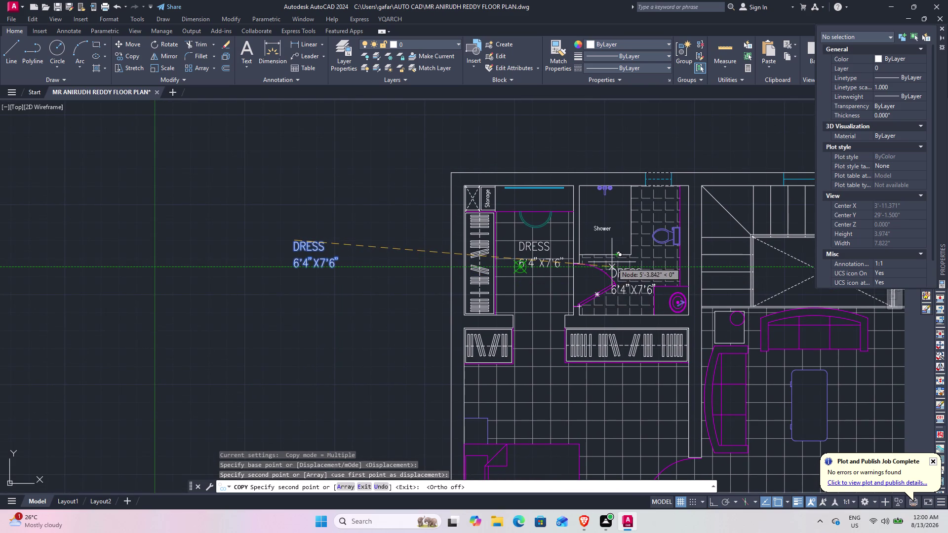
click(614, 271)
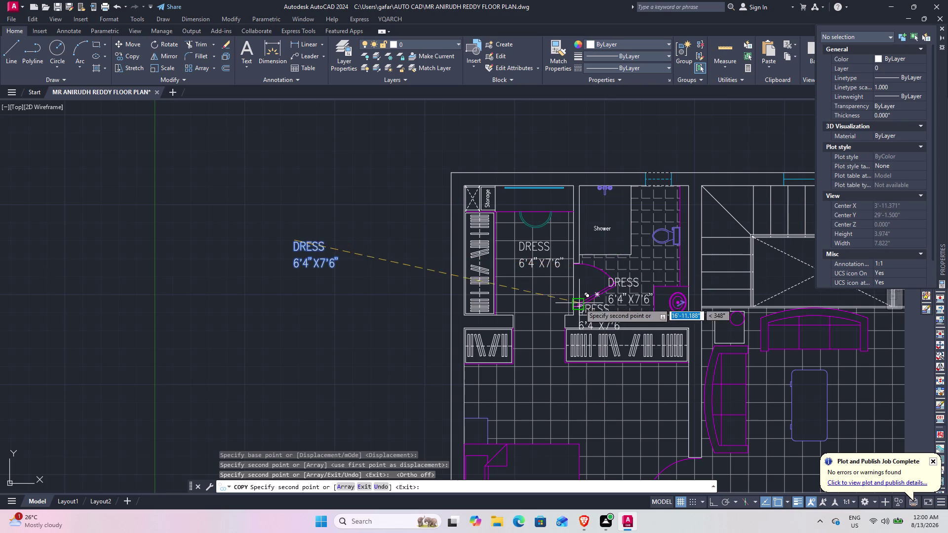
middle_drag(578, 303, 561, 159)
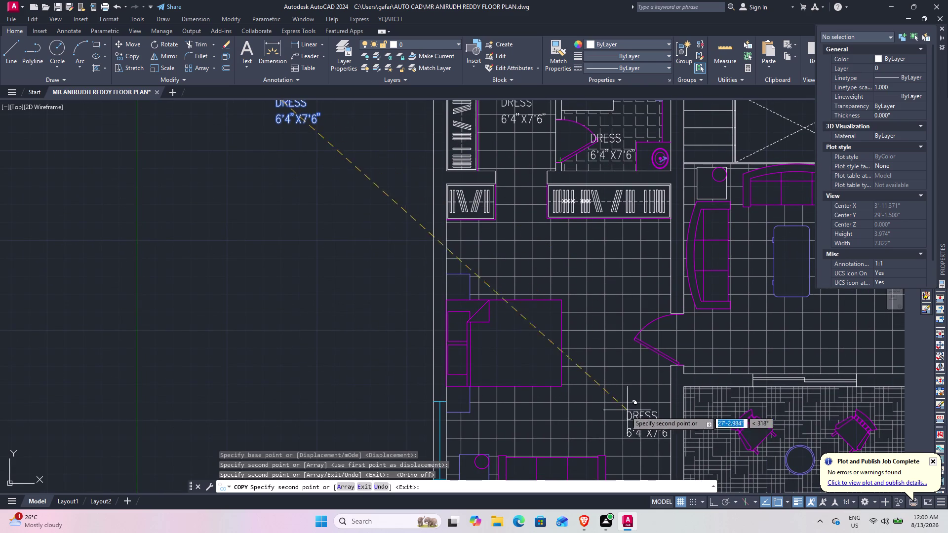
click(565, 412)
middle_drag(731, 359, 549, 362)
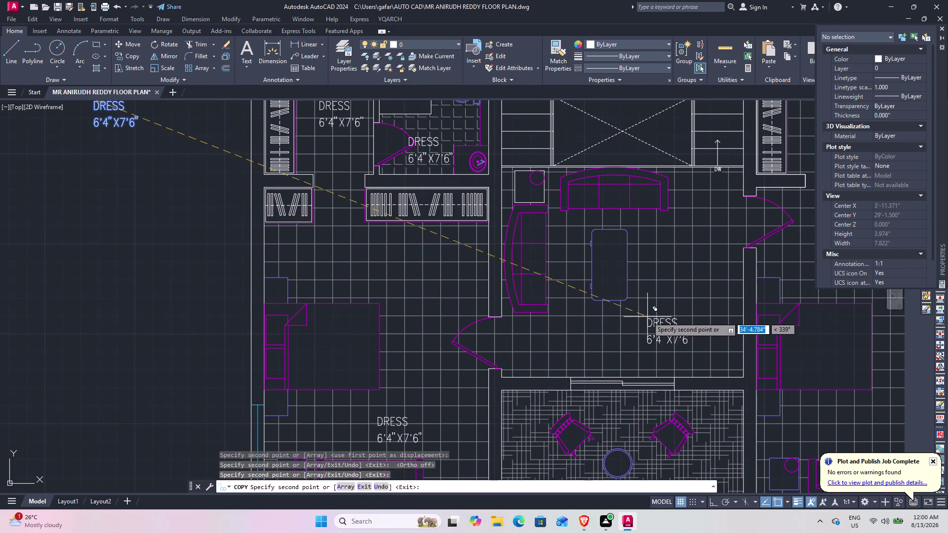
click(648, 314)
middle_drag(683, 302, 413, 345)
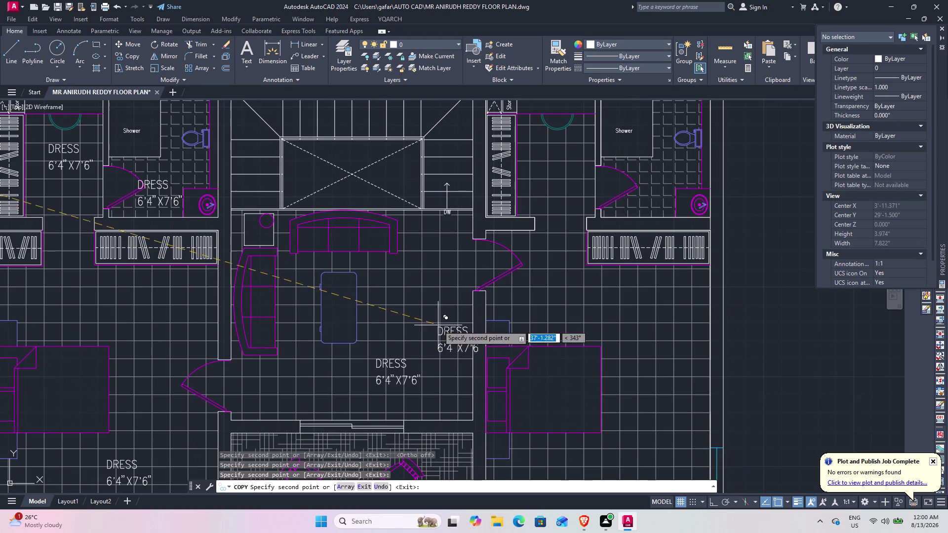
click(545, 153)
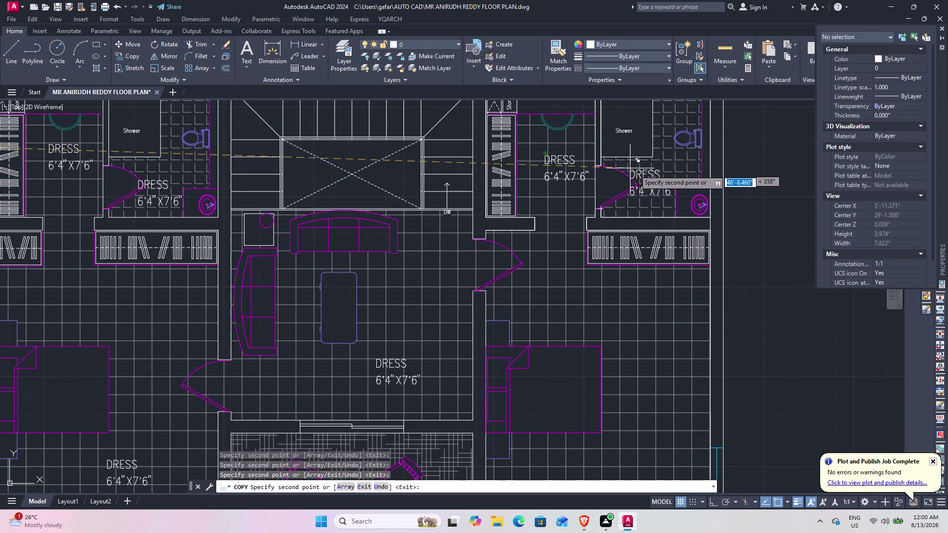
Place more label copies in the right bathroom, right bedroom, a lower room and below the plan.
click(632, 165)
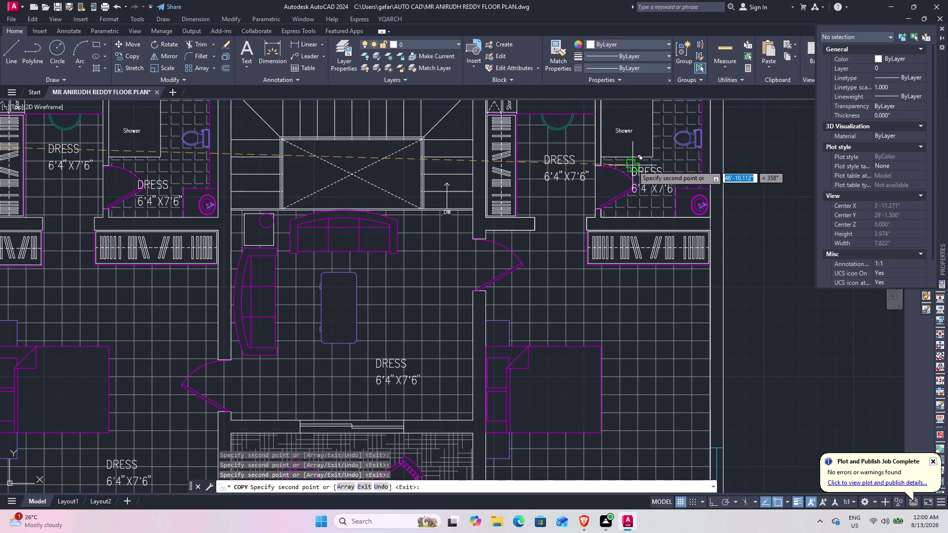
click(617, 305)
middle_drag(481, 367, 531, 227)
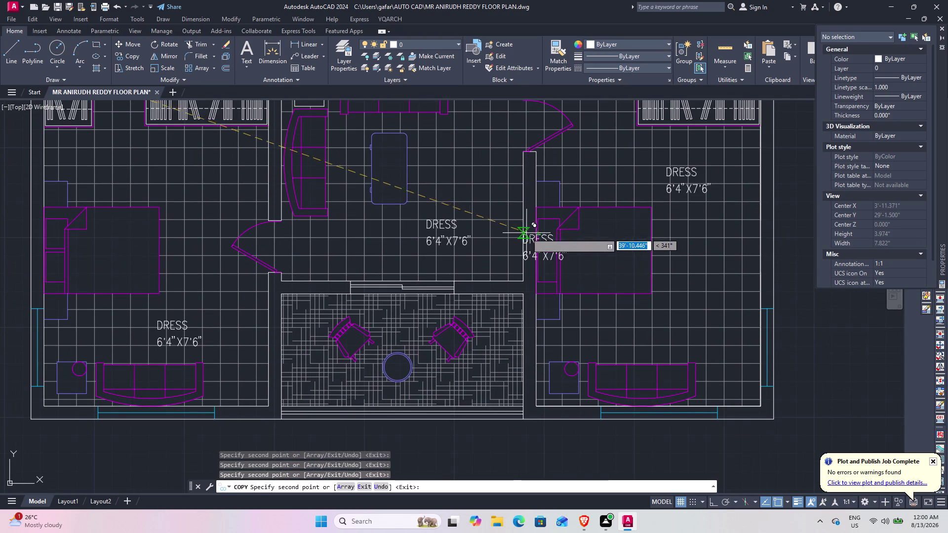
click(403, 313)
middle_drag(355, 353, 524, 228)
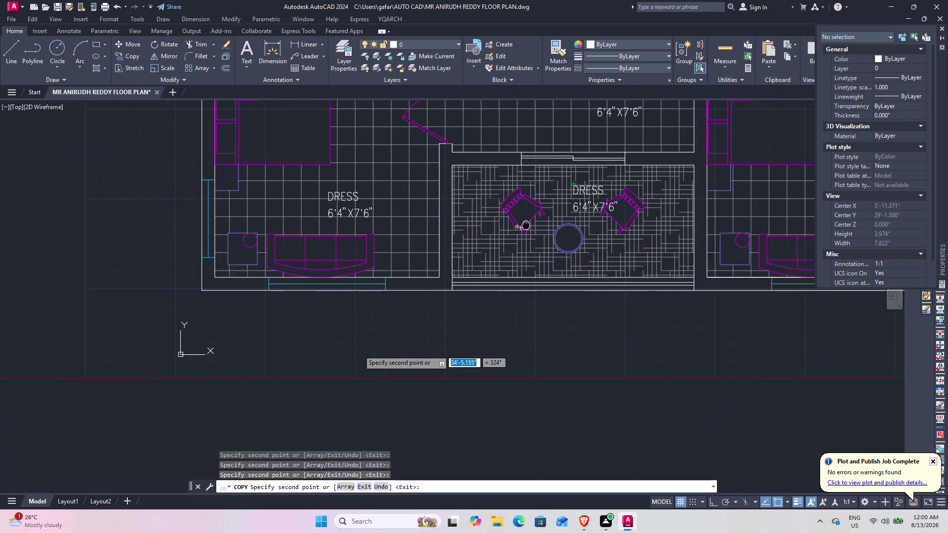
middle_drag(524, 227, 531, 217)
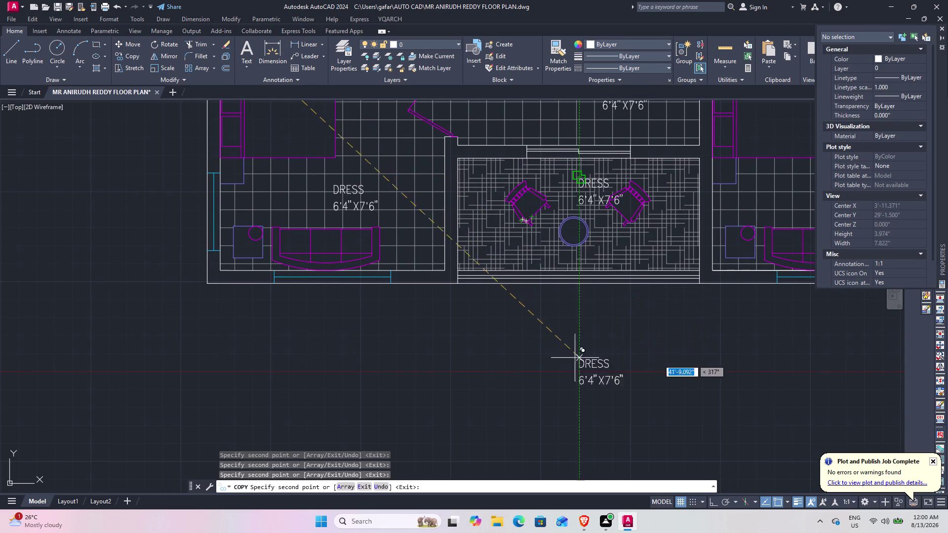
click(576, 340)
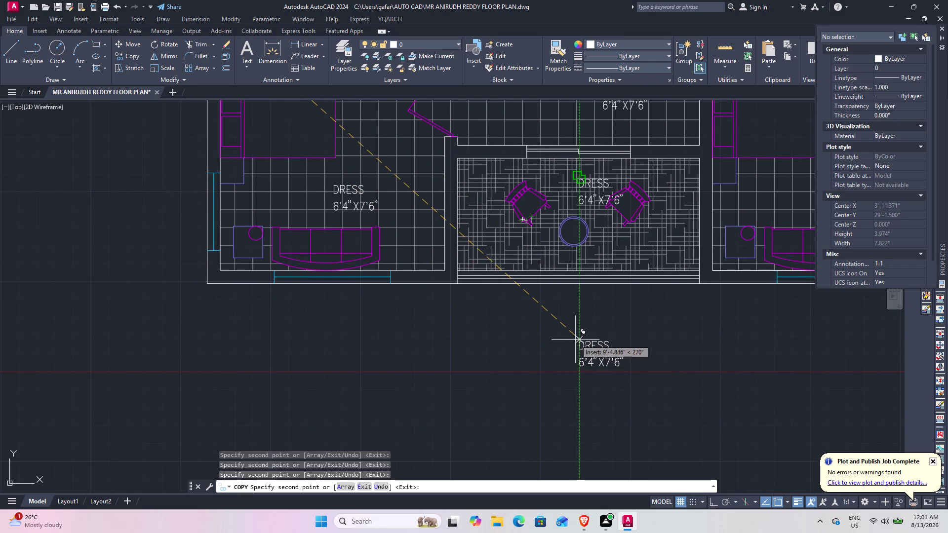
key(Escape)
Erase the spare DRESS label left of the floor plan.
scroll(down, 3)
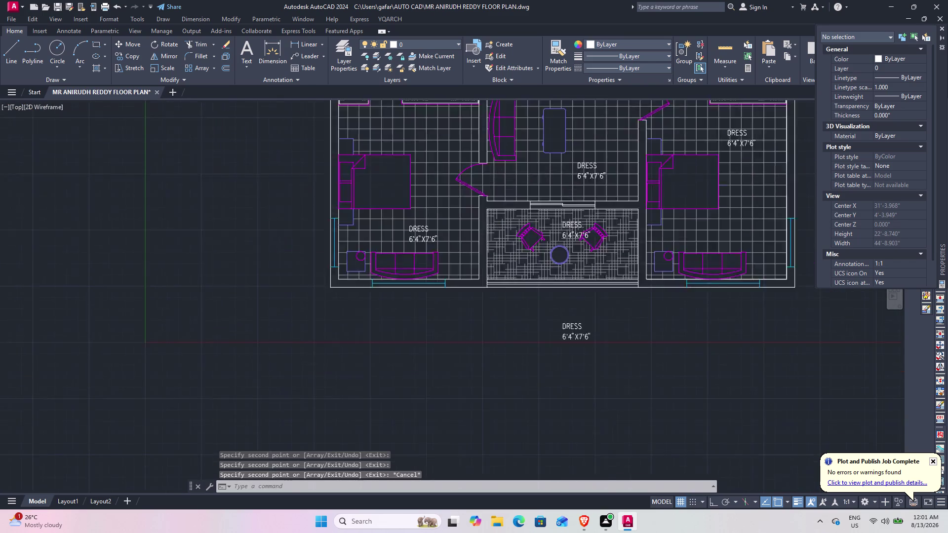
middle_drag(519, 278, 516, 326)
click(341, 177)
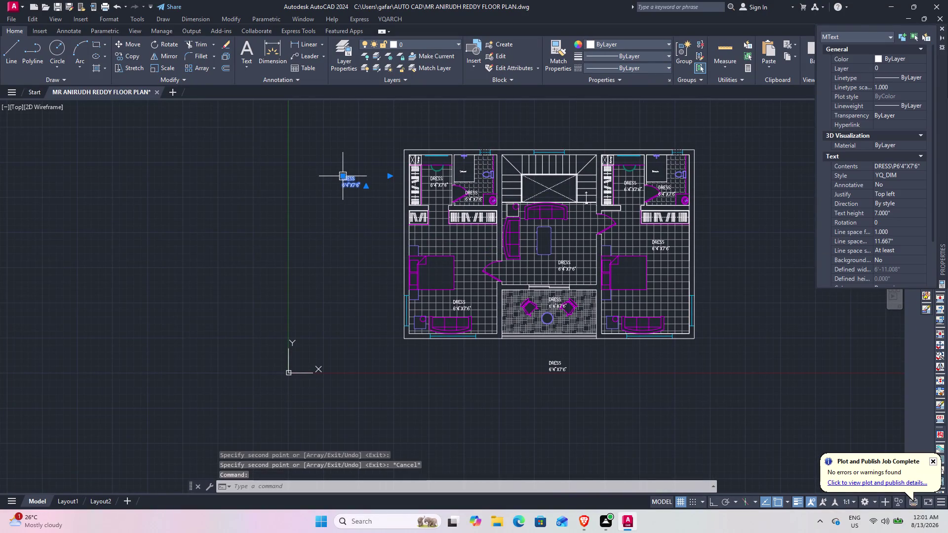
right_click(342, 176)
click(384, 263)
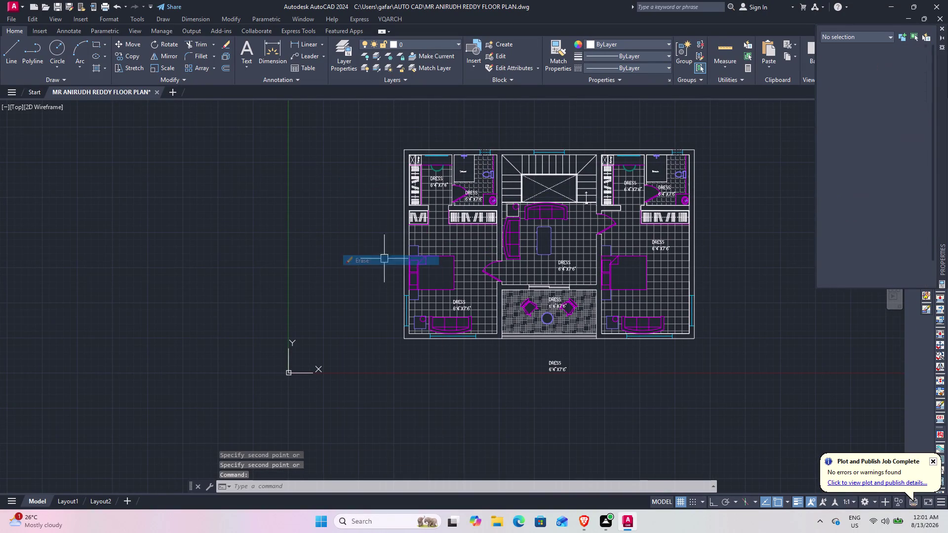
scroll(up, 3)
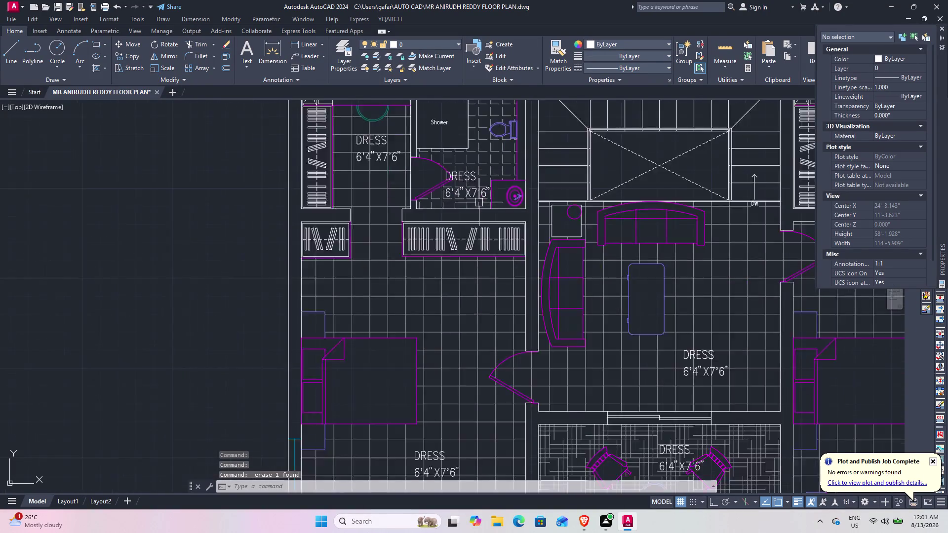
scroll(up, 3)
scroll(up, 3)
double_click(454, 159)
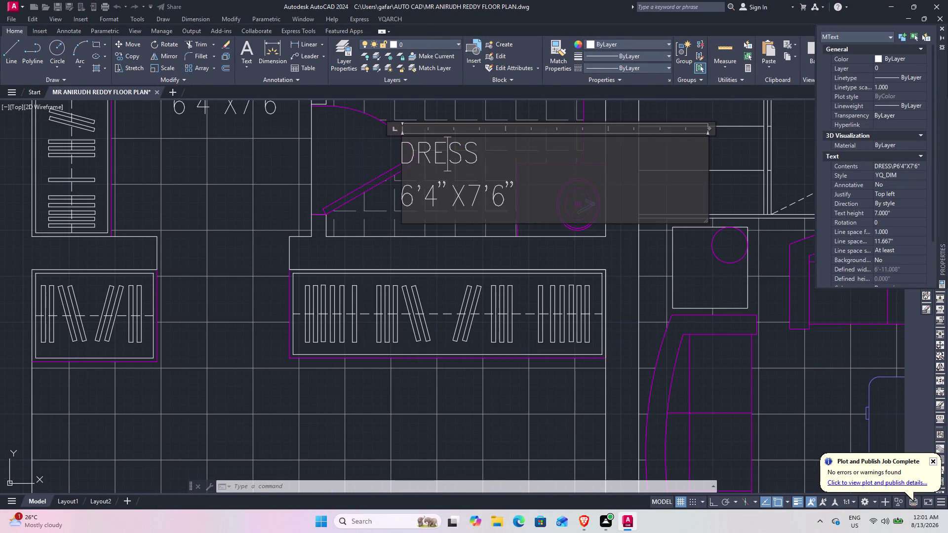
Retype the shower-side label's DRESS as TOILET, leaving its 6'4"X7'6" size line unchanged.
click(515, 201)
click(495, 160)
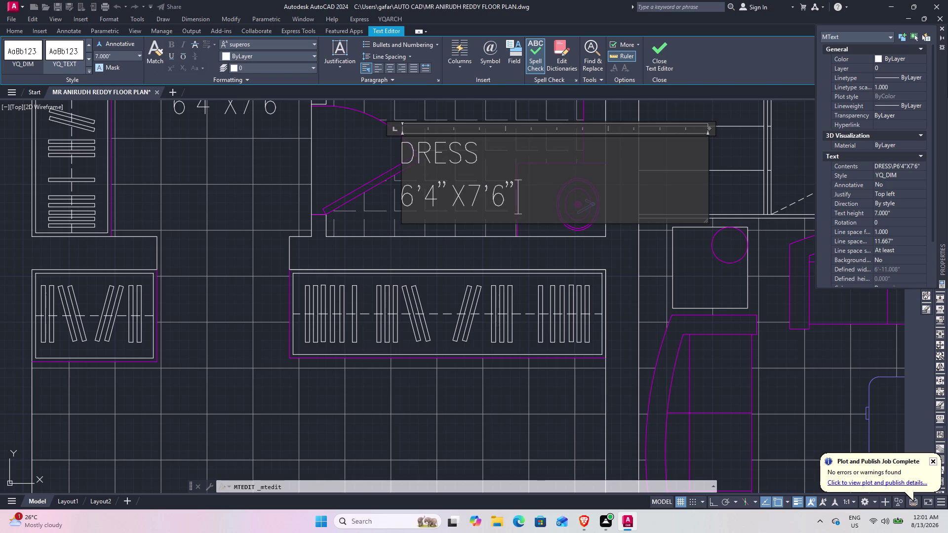
key(BackSpace)
key(BackSpace)
key(BackSpace)
key(BackSpace)
key(BackSpace)
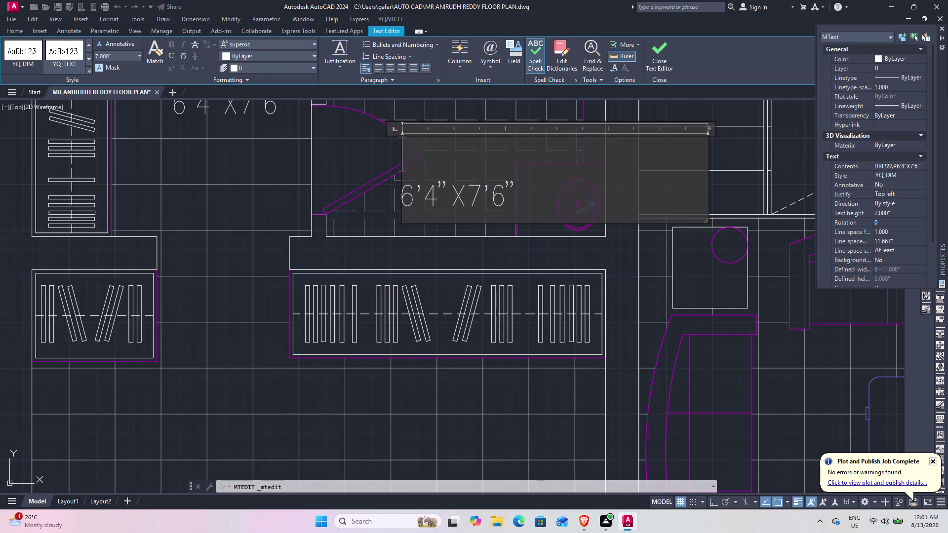
key(BackSpace)
key(BackSpace)
key(BackSpace)
key(t)
text(OILET)
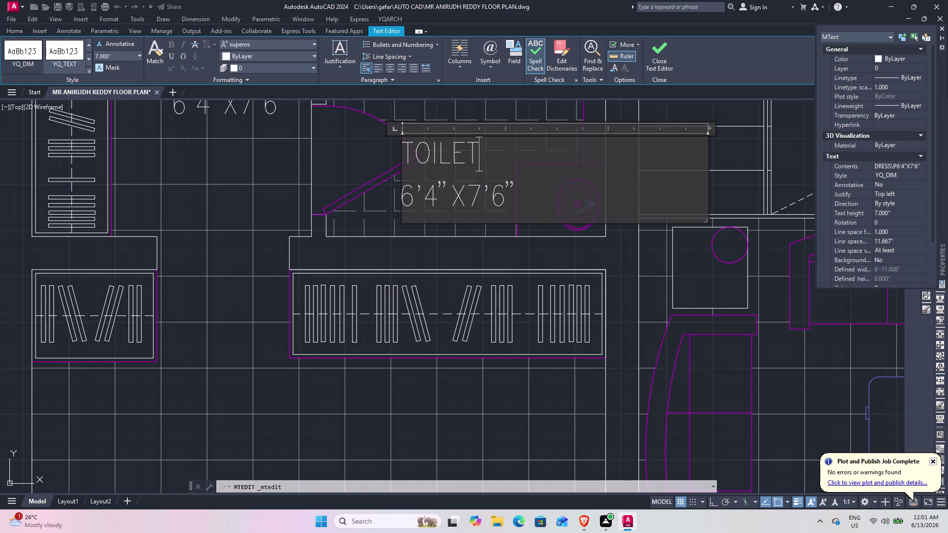
click(233, 328)
middle_drag(290, 344, 283, 180)
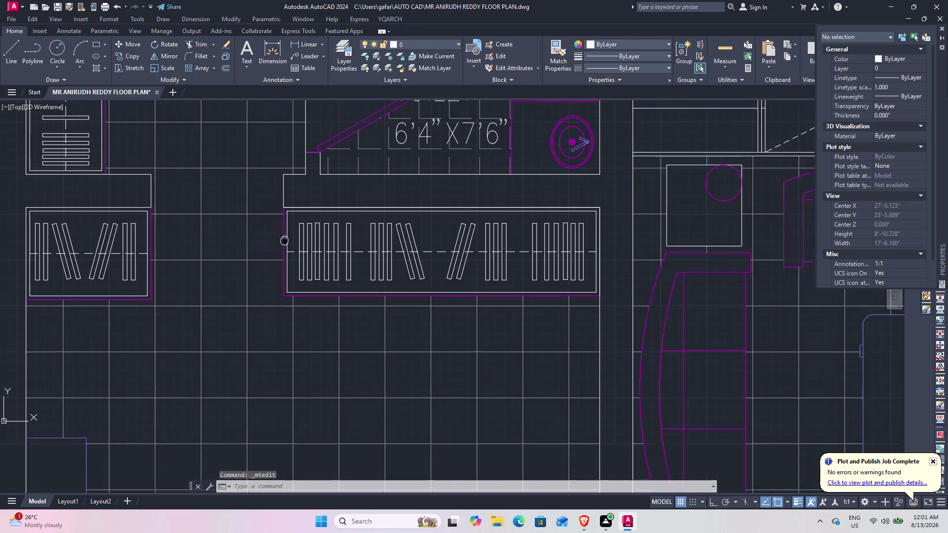
Rename the lower-left bedroom's copied label from DRESS to BED ROOM-2.
middle_drag(282, 180, 281, 175)
middle_drag(327, 289, 320, 114)
middle_drag(367, 384, 363, 98)
double_click(345, 238)
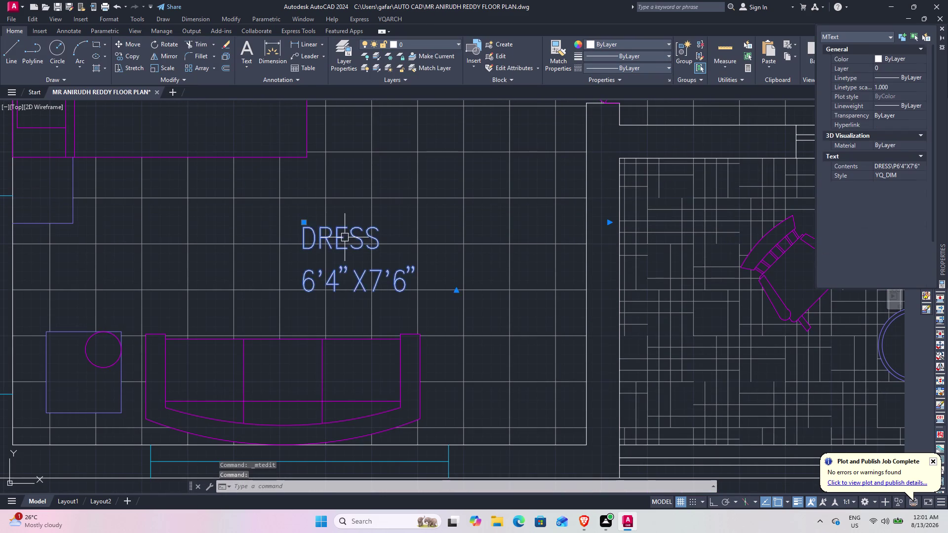
key(Right)
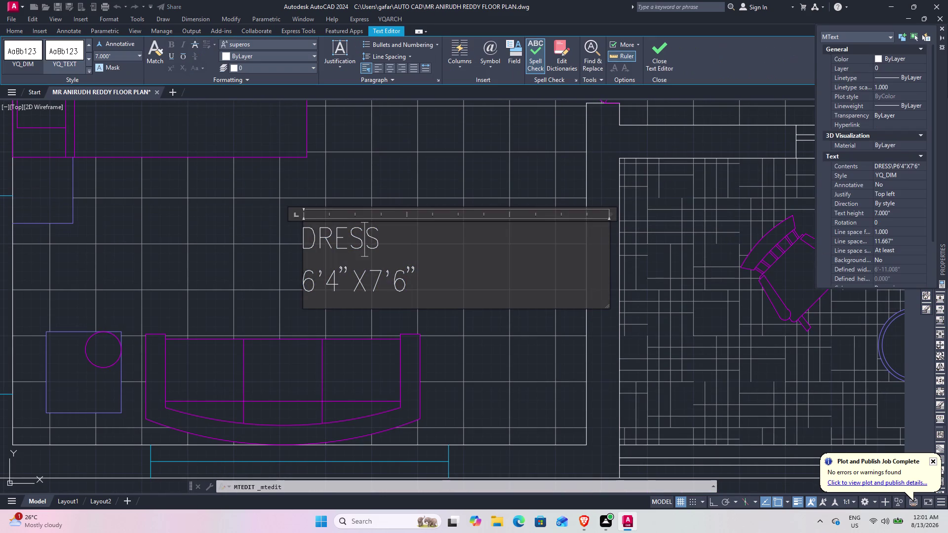
key(Right)
key(Right)
key(Left)
key(BackSpace)
key(BackSpace)
key(BackSpace)
key(BackSpace)
key(BackSpace)
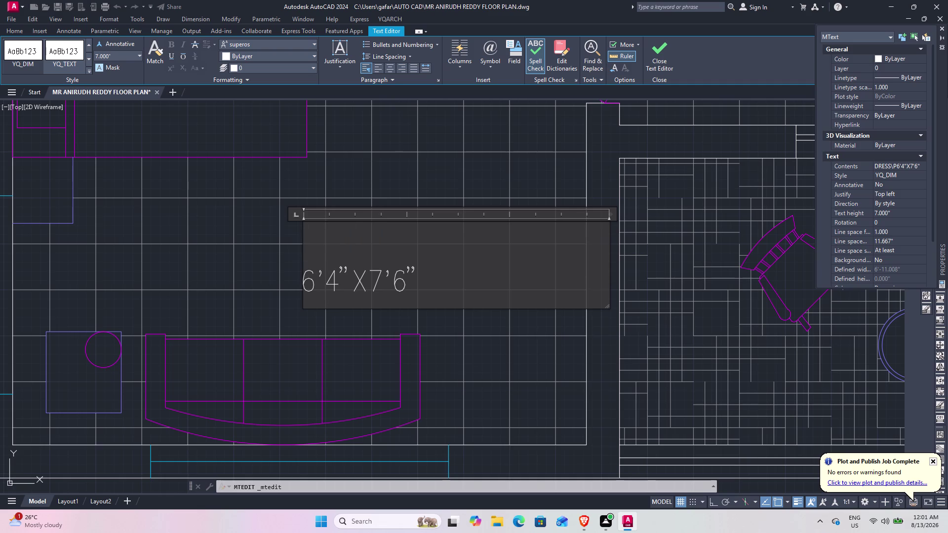
text(BE)
text(D)
key(space)
text(ROO)
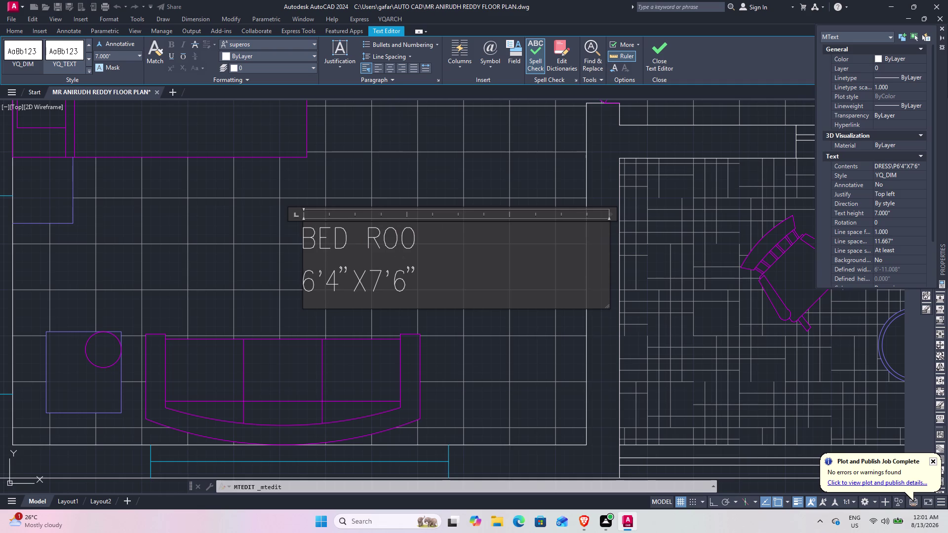
text(M)
key(minus)
key(2)
key(Down)
Replace the bedroom label's size line with 13'0"X18'3" and close the editor.
text(\\)
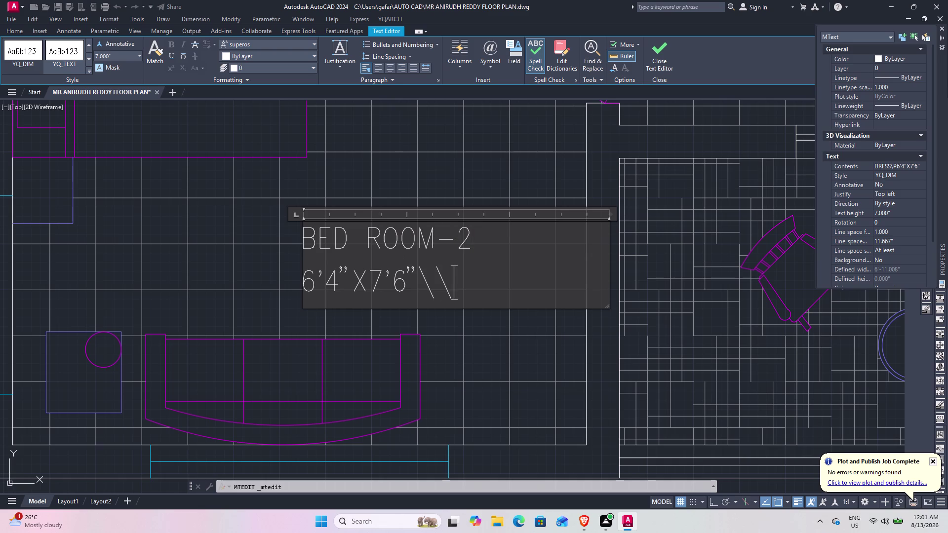
text(\)
key(BackSpace)
key(BackSpace)
key(BackSpace)
key(BackSpace)
key(BackSpace)
key(BackSpace)
key(BackSpace)
key(BackSpace)
key(BackSpace)
key(BackSpace)
key(BackSpace)
key(BackSpace)
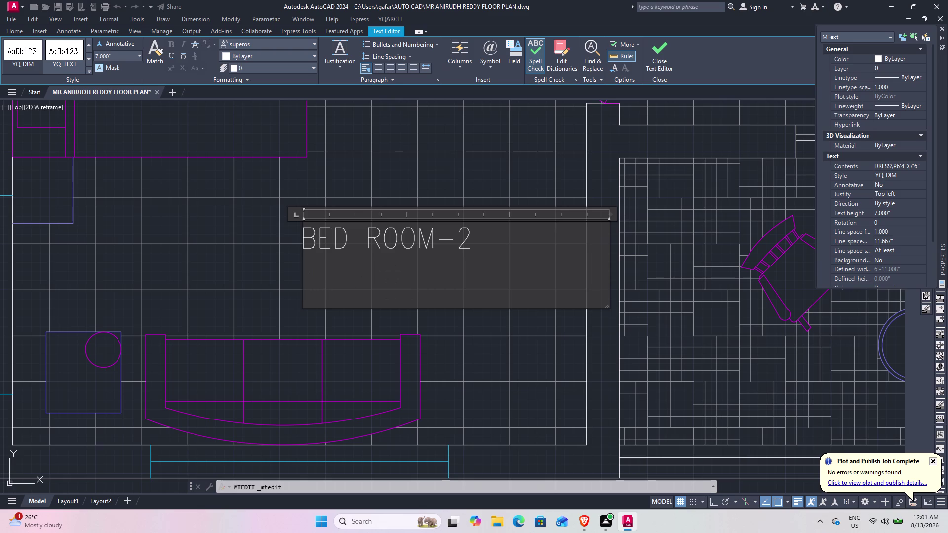
text(13')
text(0")
key(x)
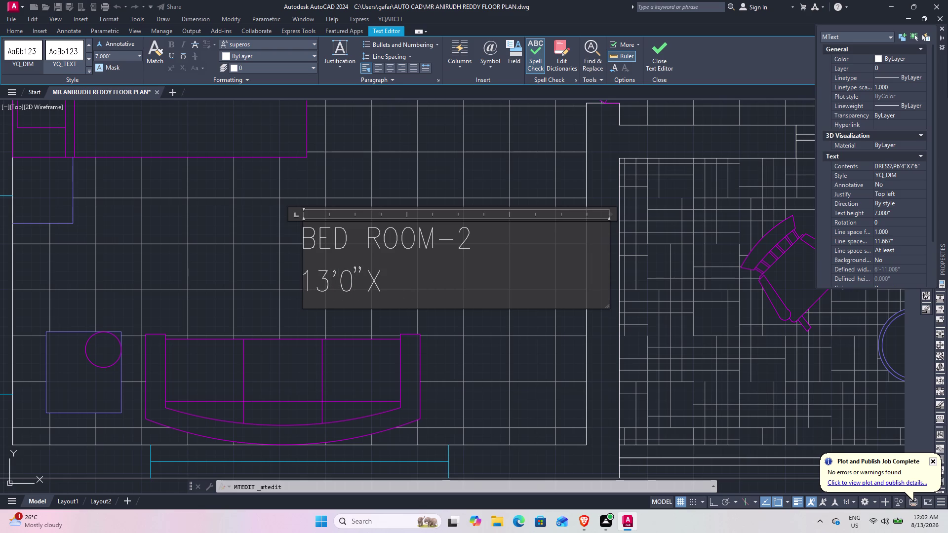
text(18')
text(3")
click(494, 383)
scroll(down, 3)
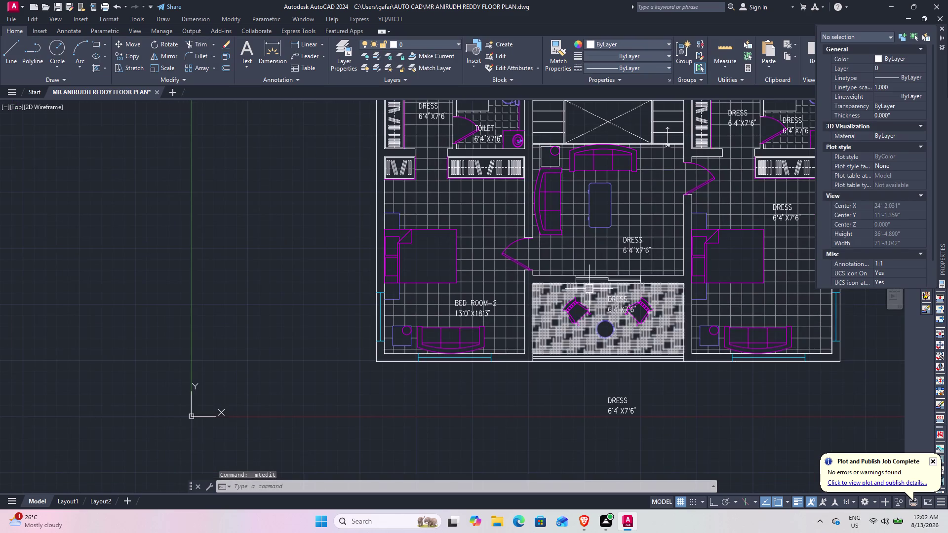
middle_drag(584, 287, 317, 320)
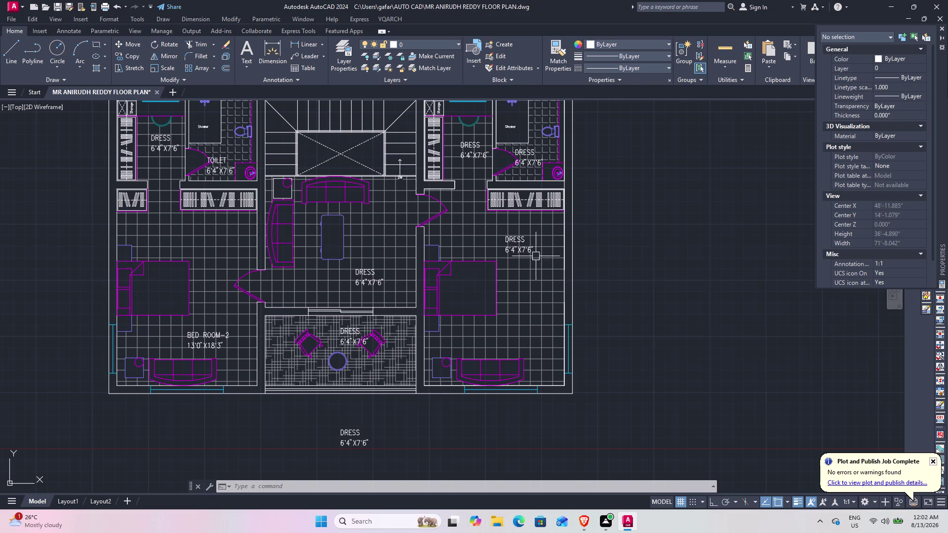
Erase the three stray DRESS labels in the right wing.
click(528, 244)
click(466, 149)
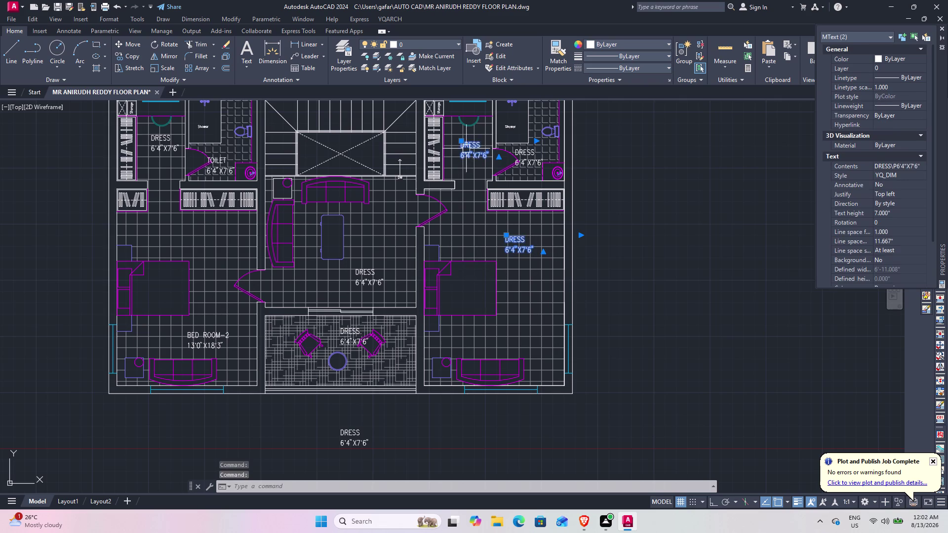
click(533, 157)
right_click(608, 201)
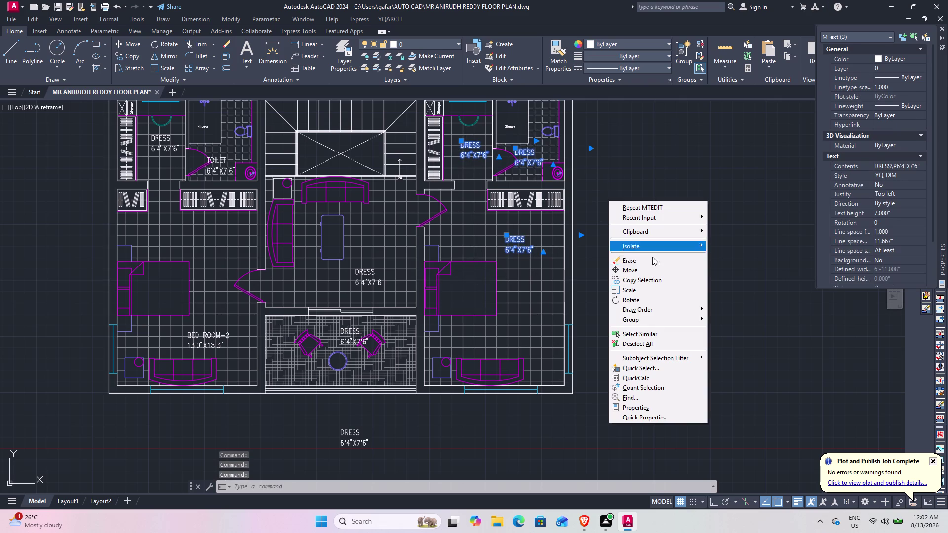
click(642, 263)
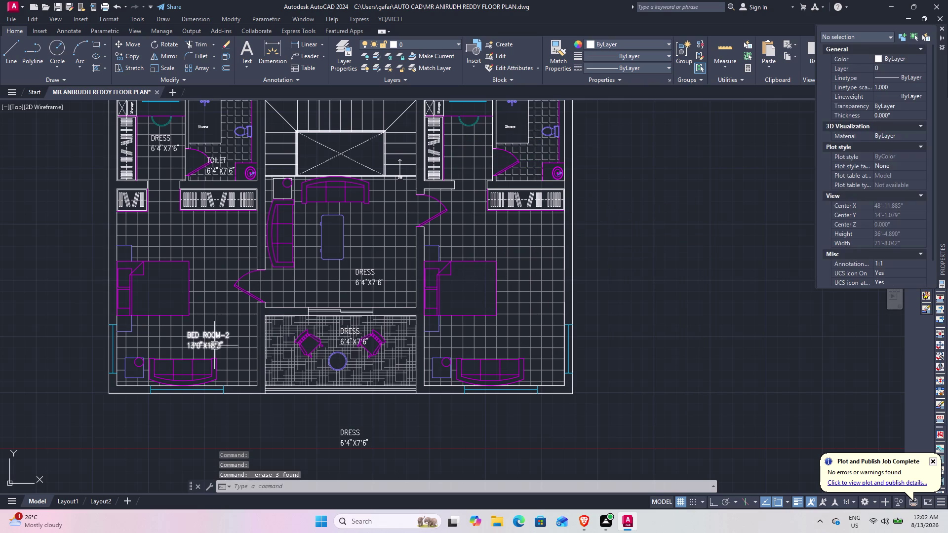
Copy the left wing's BED ROOM-2, TOILET and DRESS labels into the right wing.
click(213, 344)
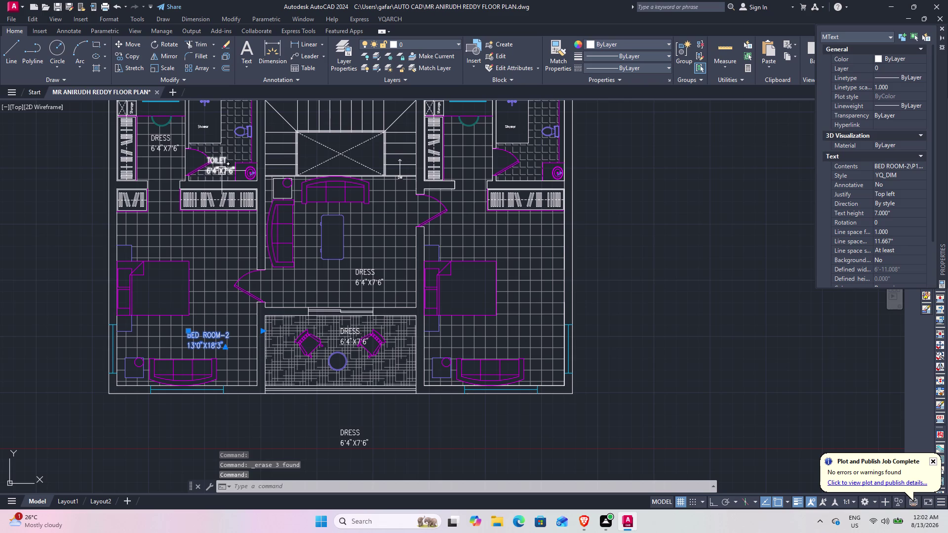
click(221, 170)
click(158, 154)
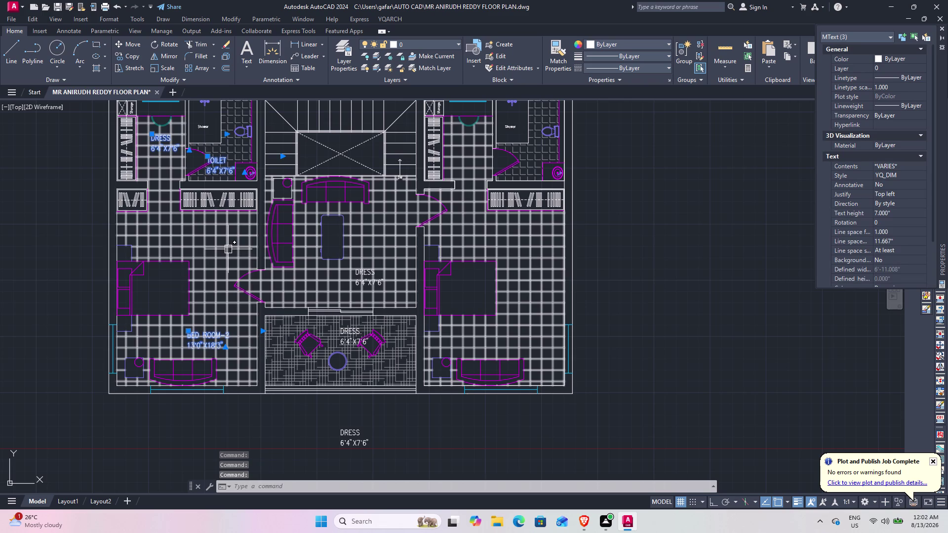
text(CO)
key(space)
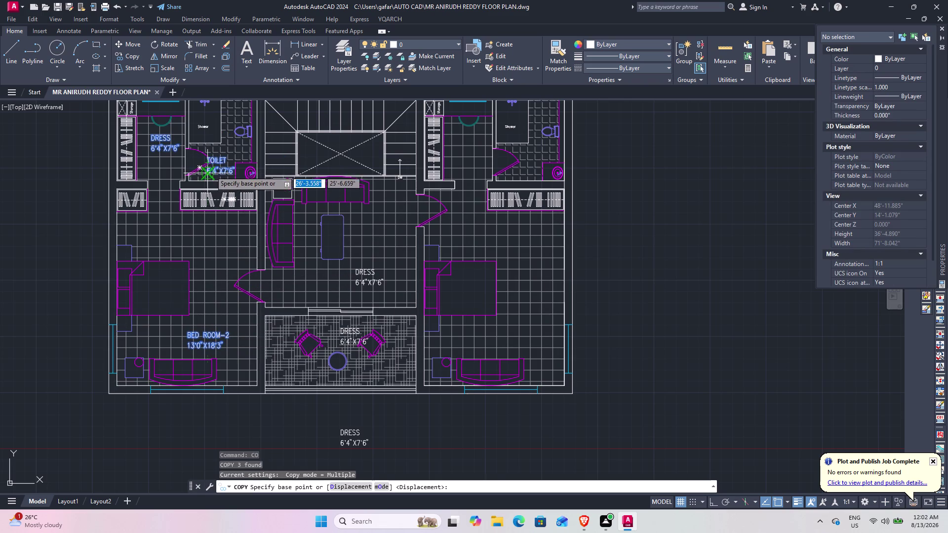
click(208, 339)
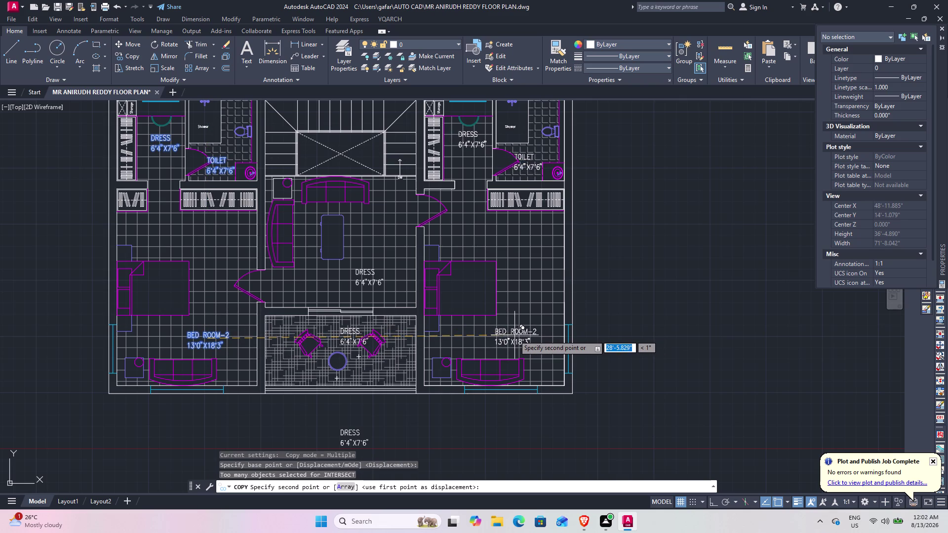
click(514, 335)
key(Escape)
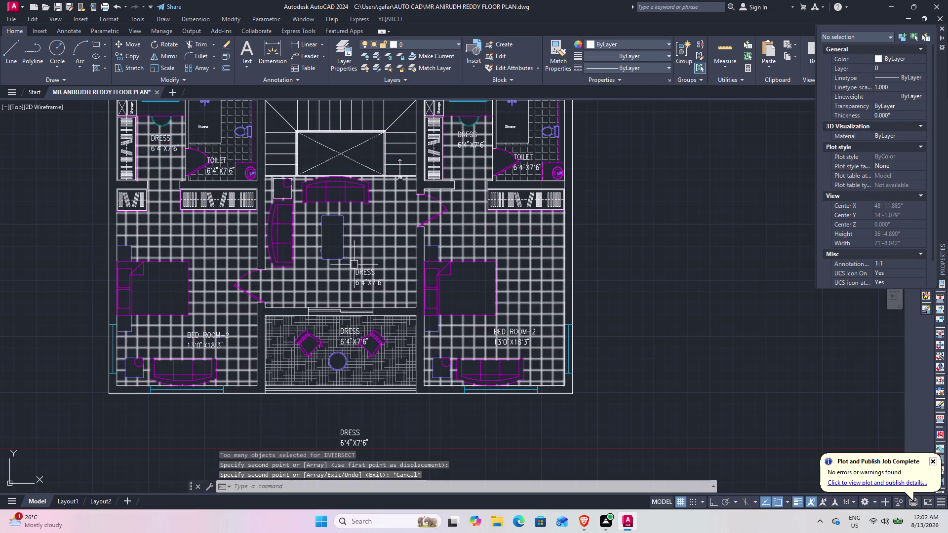
scroll(up, 3)
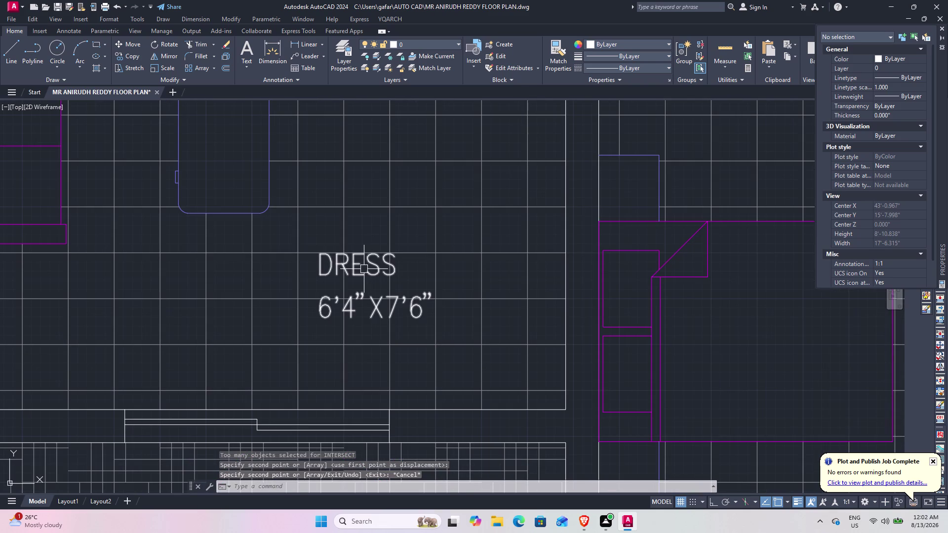
Rename the central room's label from DRESS to FAMILY LOUNGE.
double_click(363, 269)
click(409, 279)
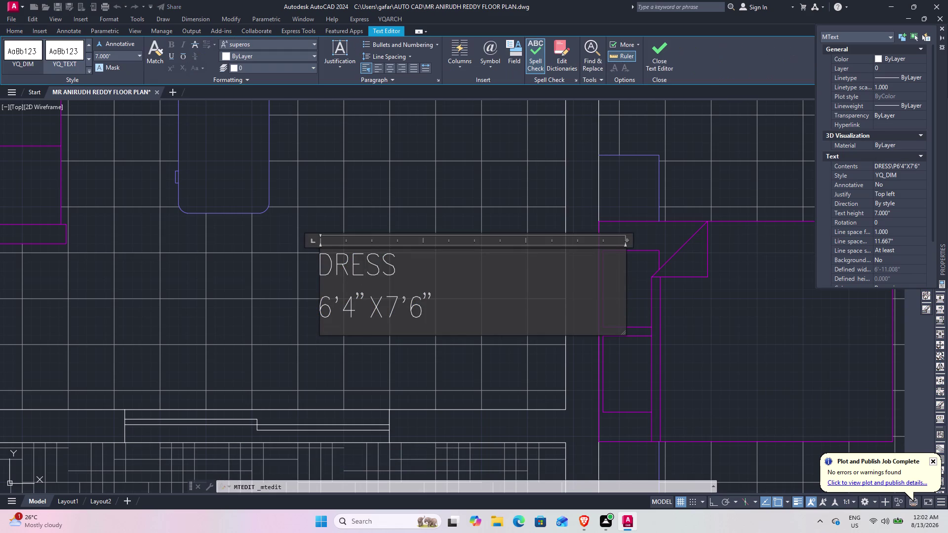
key(BackSpace)
key(BackSpace)
key(BackSpace)
key(BackSpace)
key(BackSpace)
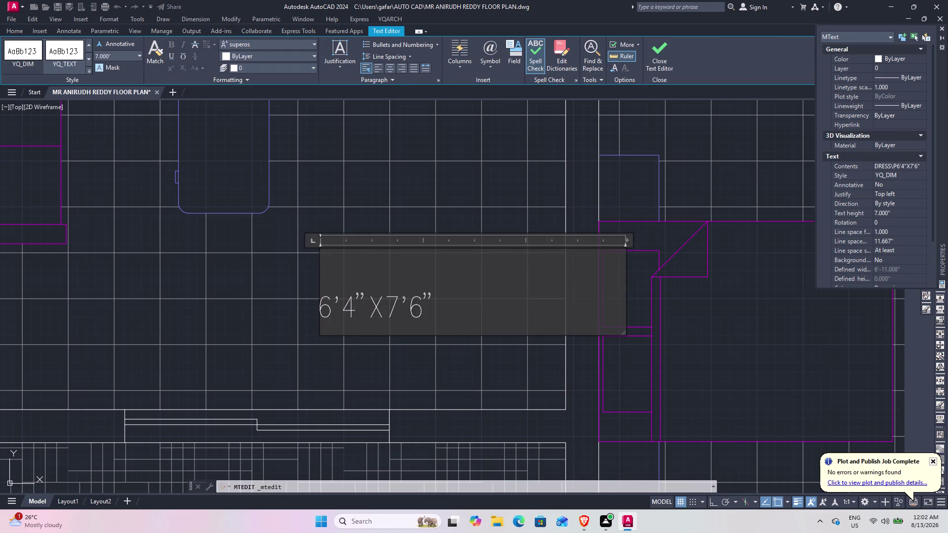
text(FA)
text(MIL)
text(Y LO)
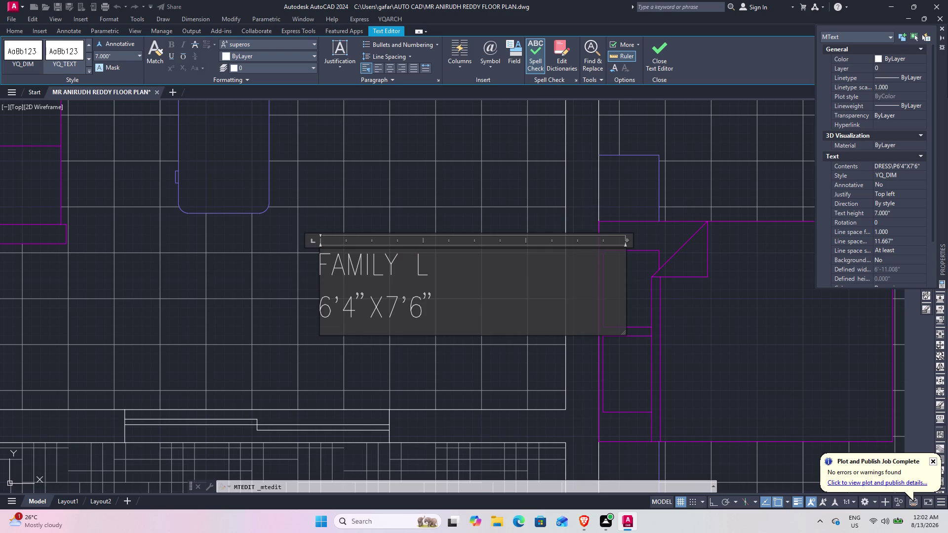
text(UNGR)
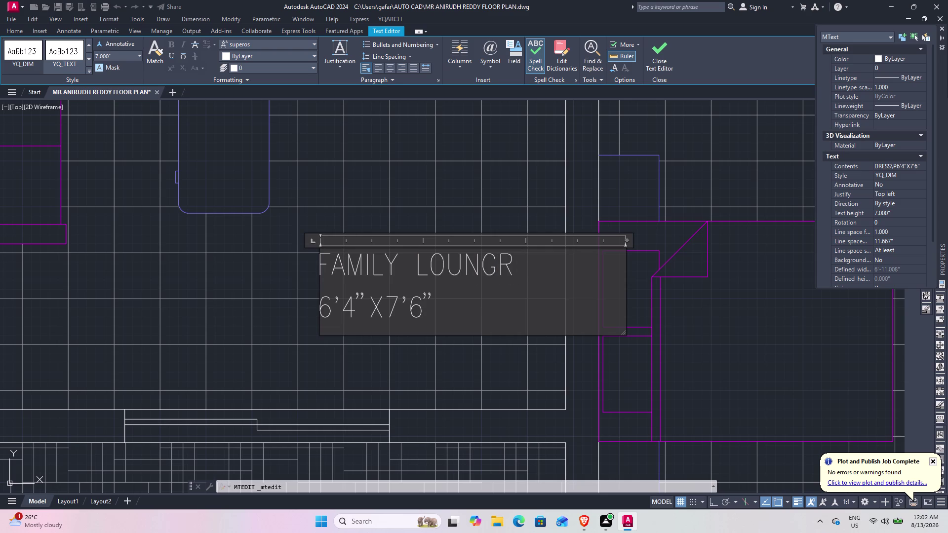
key(BackSpace)
key(e)
Set the lounge label's size line to 14'0"X12'5" and close the editor.
click(434, 310)
key(BackSpace)
key(BackSpace)
key(BackSpace)
key(BackSpace)
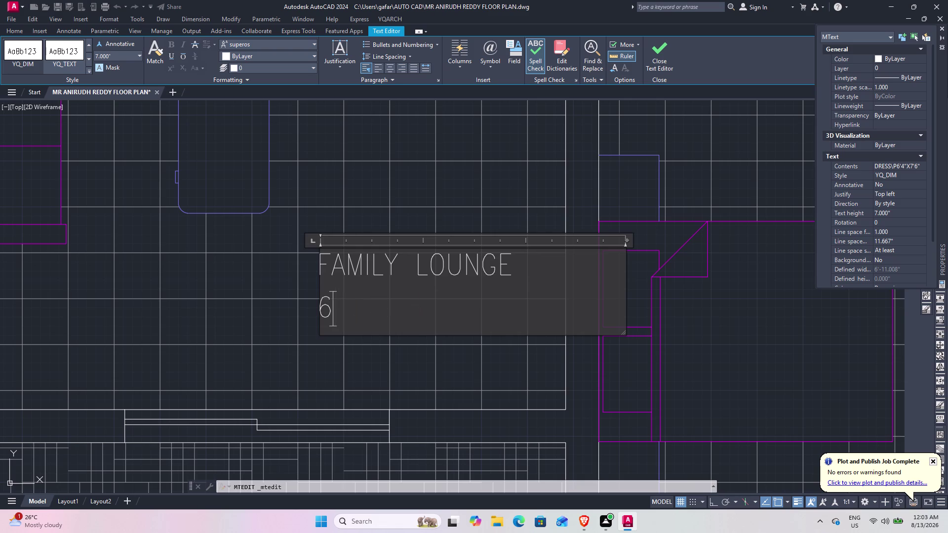
key(BackSpace)
text(1)
text(4'0")
key(x)
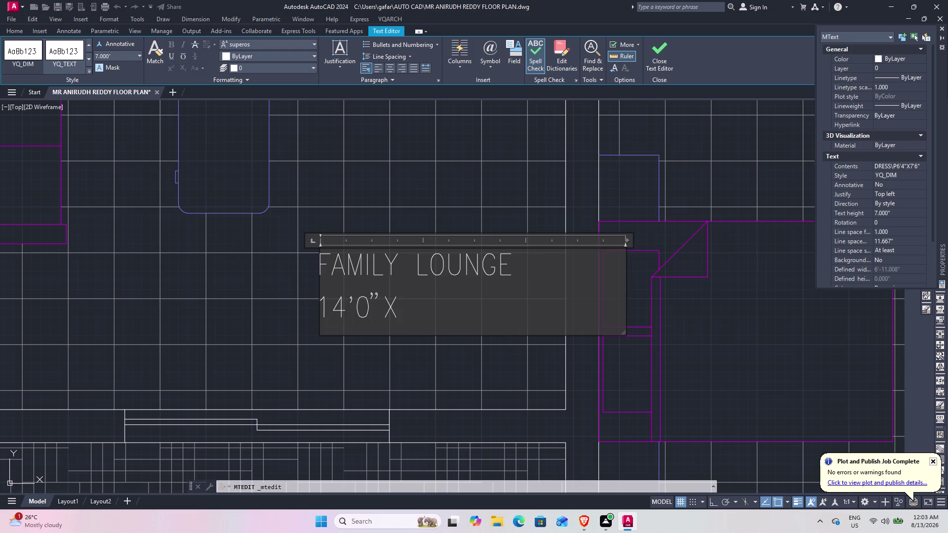
text(12'5)
text(")
click(471, 358)
scroll(down, 3)
middle_drag(460, 315, 460, 85)
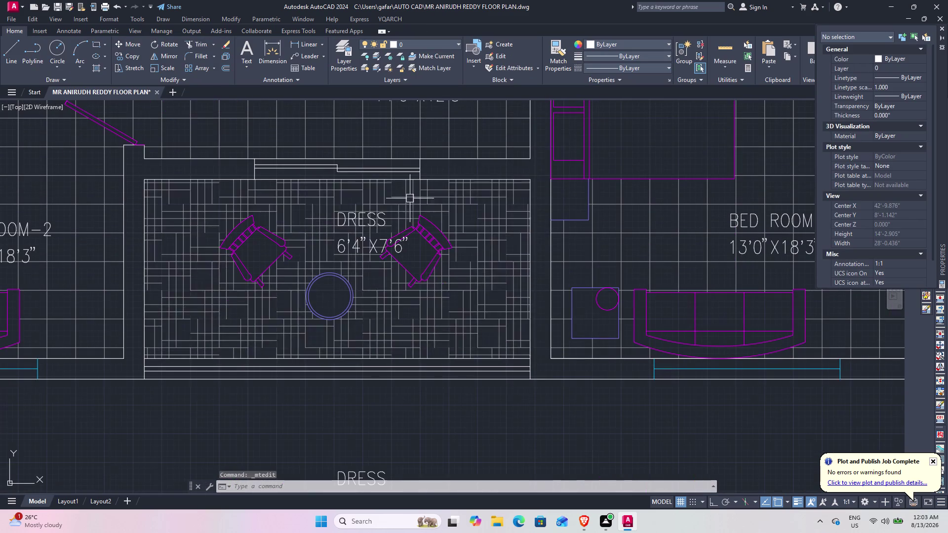
Rename the patterned room's label from DRESS to SIT OUT.
double_click(360, 223)
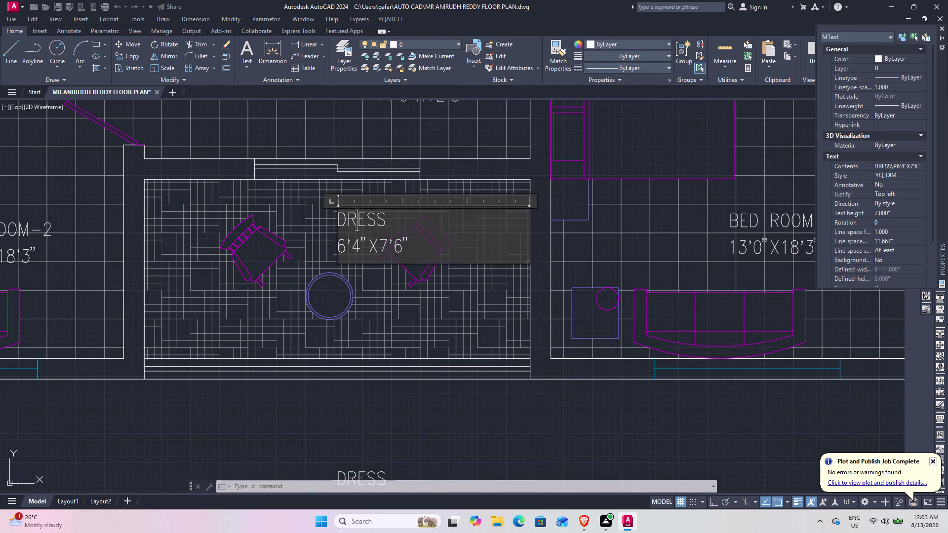
click(384, 220)
key(BackSpace)
key(BackSpace)
key(BackSpace)
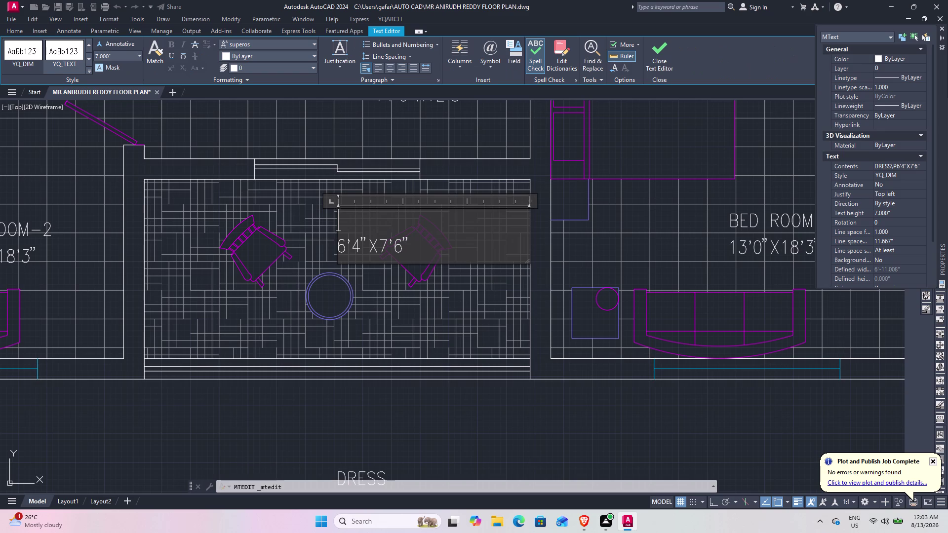
key(d)
key(BackSpace)
key(s)
text(IT)
key(space)
text(O)
text(UT)
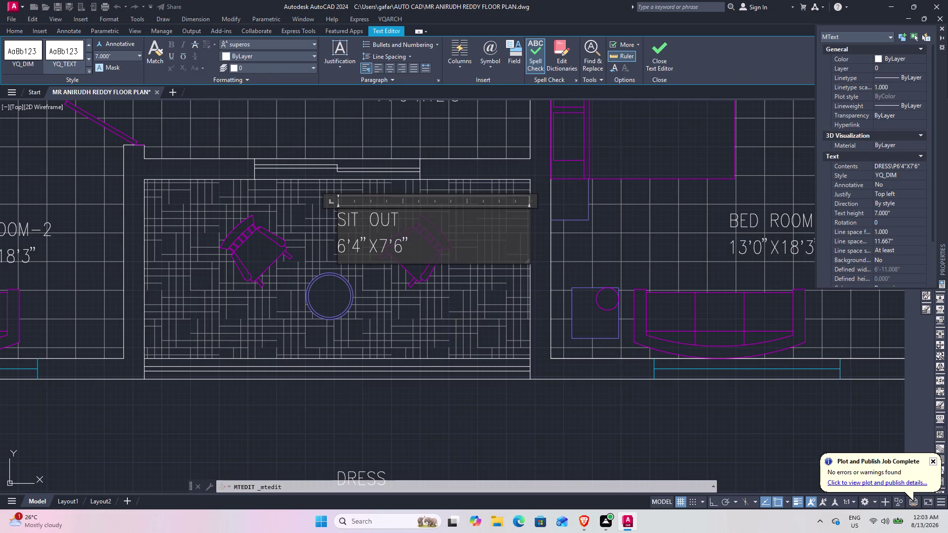
Change the sit-out label's size line to 14'0"X6'6" and close the editor.
click(417, 247)
key(BackSpace)
key(BackSpace)
key(BackSpace)
key(BackSpace)
key(BackSpace)
text(14)
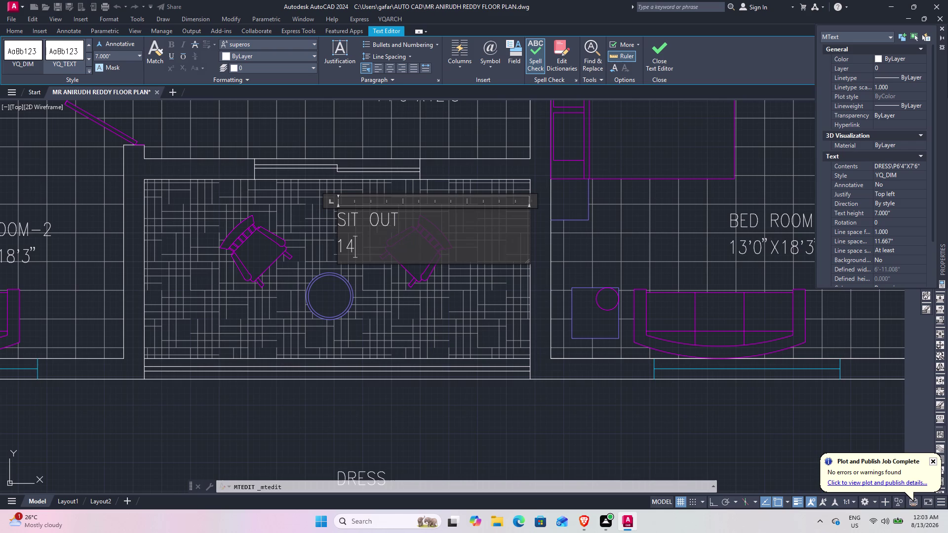
text(')
text(0)
text(")
key(x)
text(6')
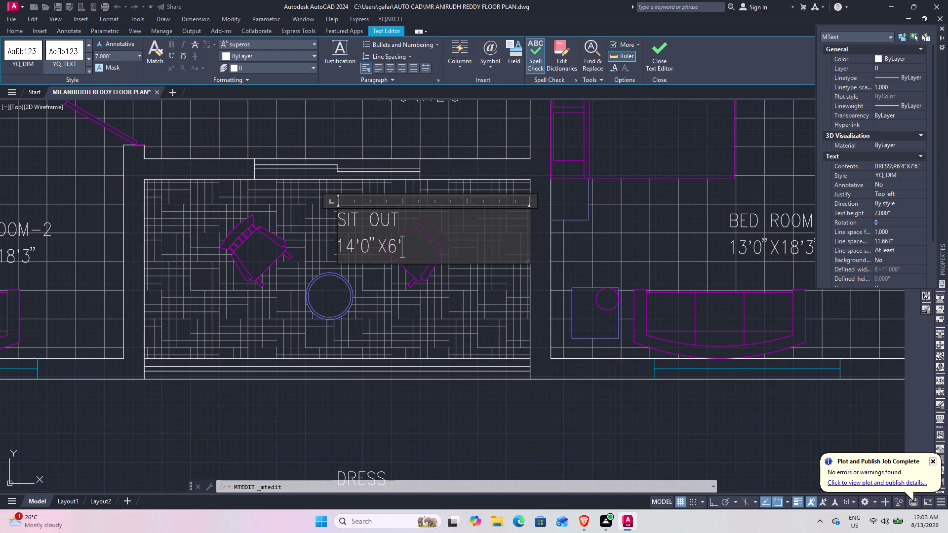
text(6")
click(467, 408)
Move the SIT OUT label slightly left within its room.
scroll(down, 3)
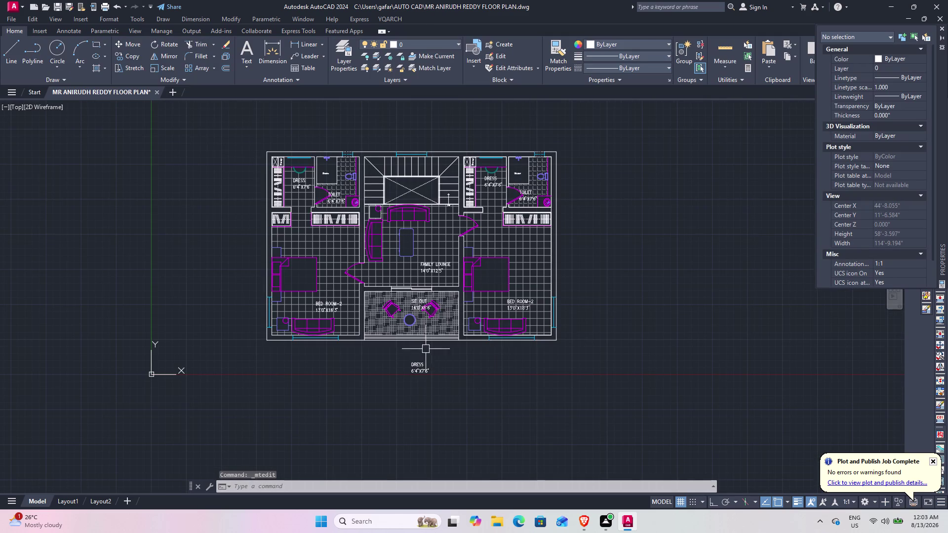
scroll(up, 3)
click(412, 288)
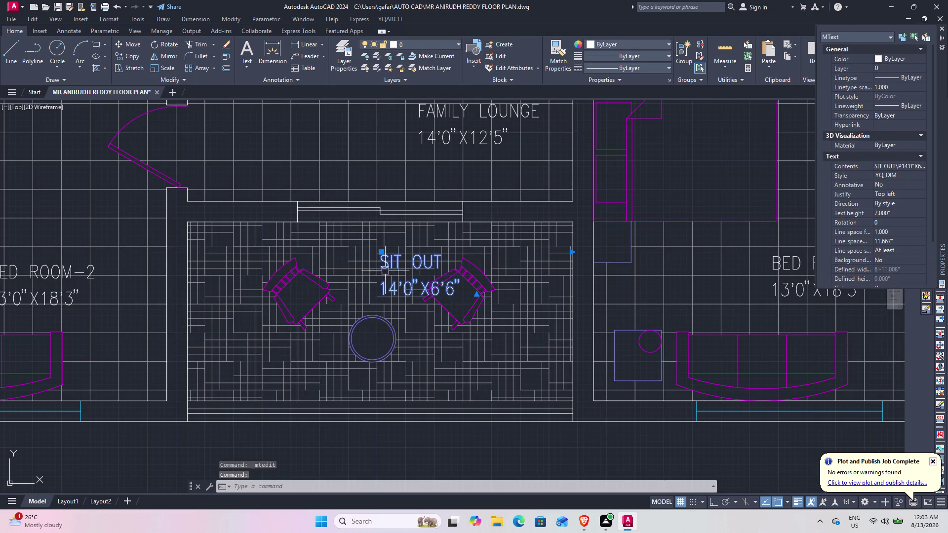
click(382, 254)
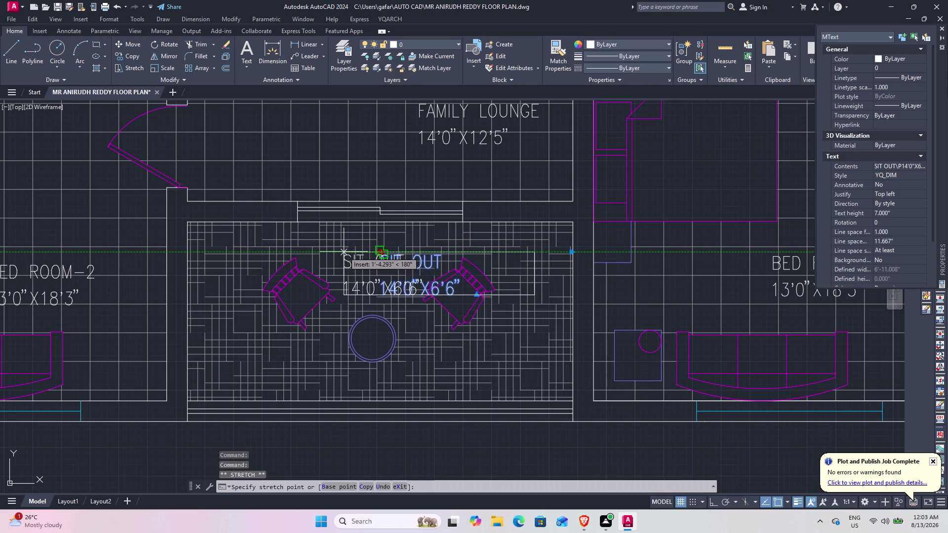
click(344, 252)
Pick the spare DRESS label below the plan.
scroll(down, 3)
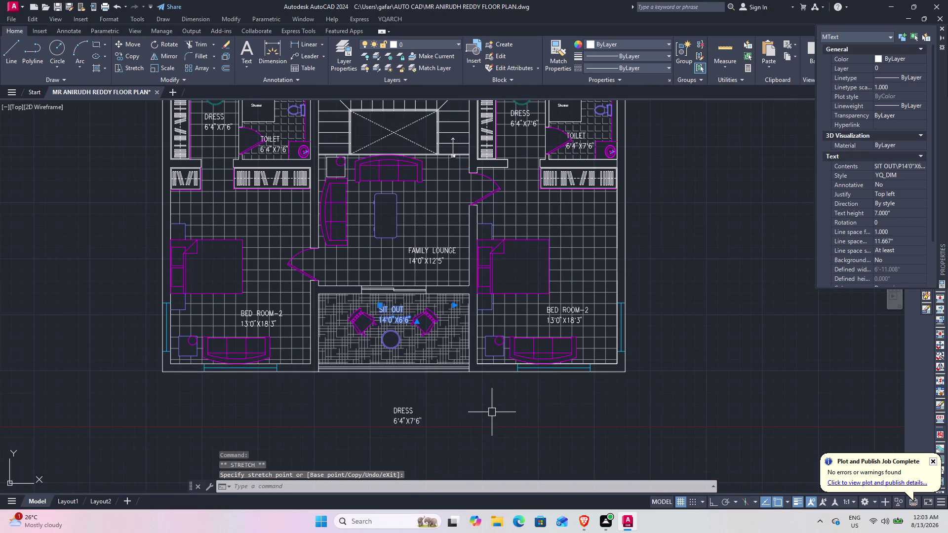
click(491, 411)
scroll(down, 3)
scroll(down, 3)
scroll(up, 3)
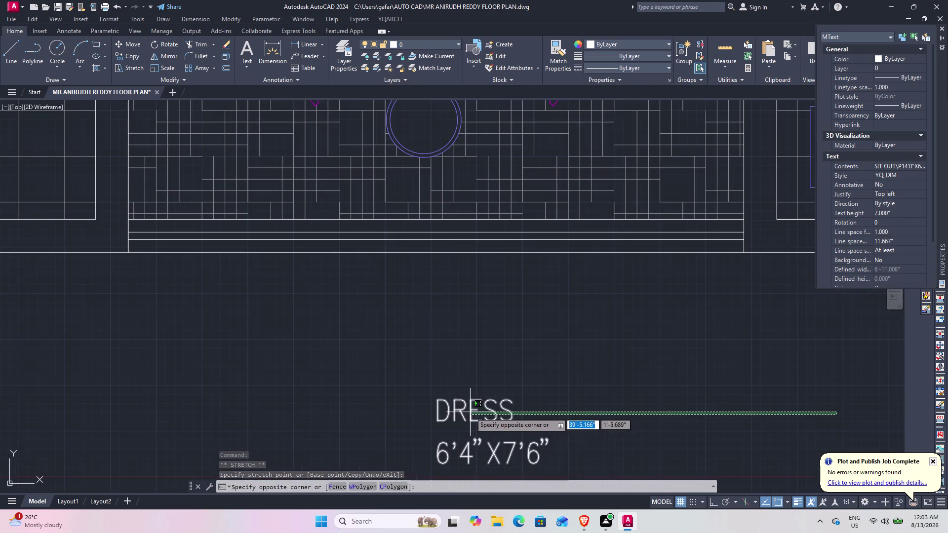
Open the DRESS label below the plan for editing.
key(Escape)
double_click(489, 412)
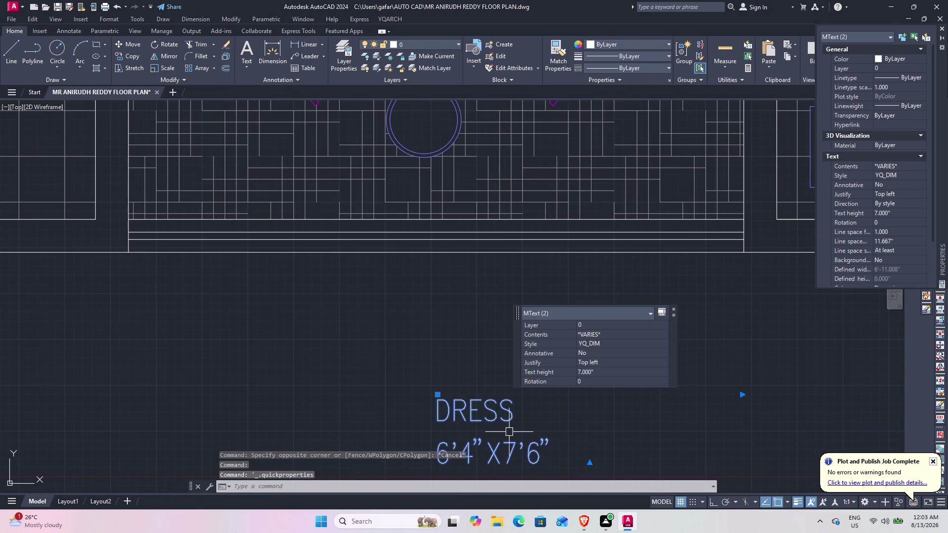
key(Escape)
double_click(498, 417)
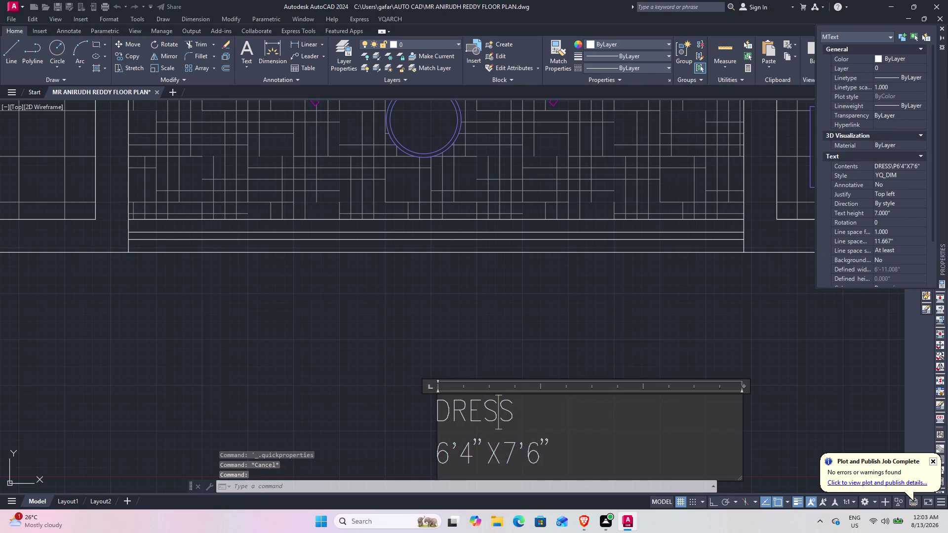
middle_drag(500, 422, 472, 352)
Delete all of the label's old DRESS text.
click(493, 352)
key(BackSpace)
key(BackSpace)
key(BackSpace)
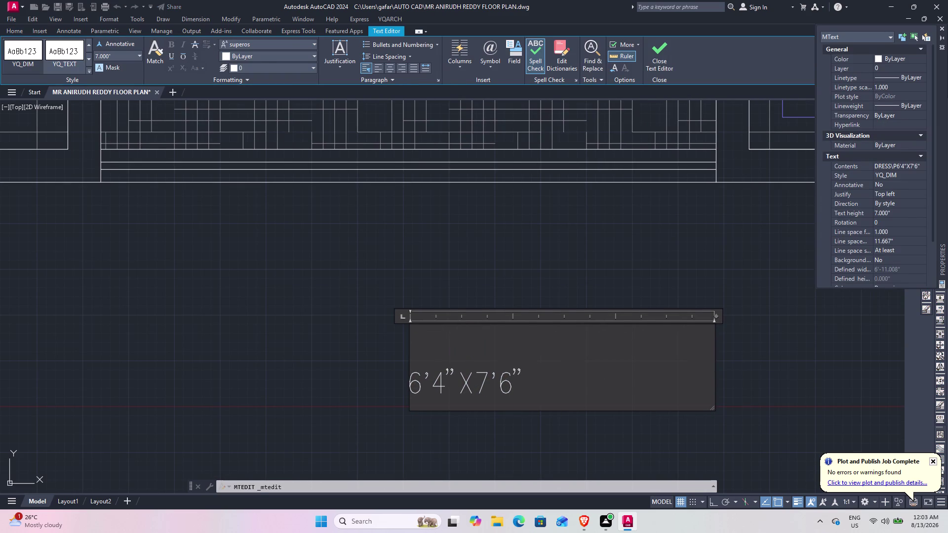
key(Down)
key(Delete)
key(Delete)
key(Delete)
key(Delete)
key(Delete)
key(Delete)
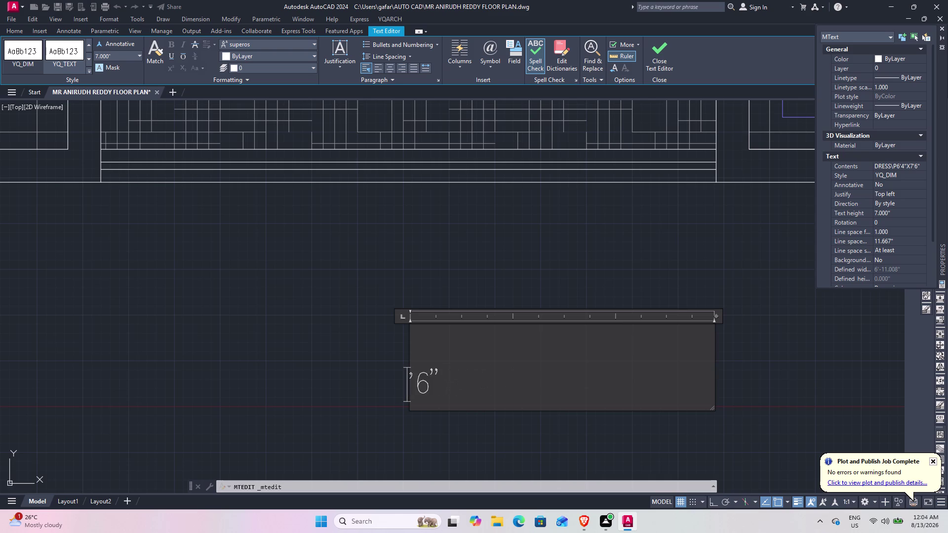
key(Delete)
key(Delete)
key(Delete)
key(BackSpace)
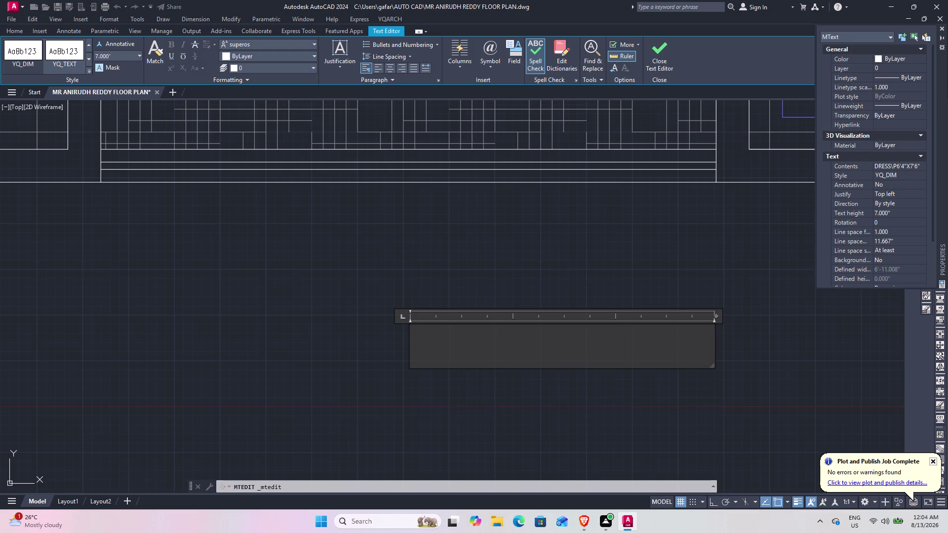
Enter the two-line label PORTICO / BELOW and close the text editor.
text(PO)
text(R)
text(TI)
text(C)
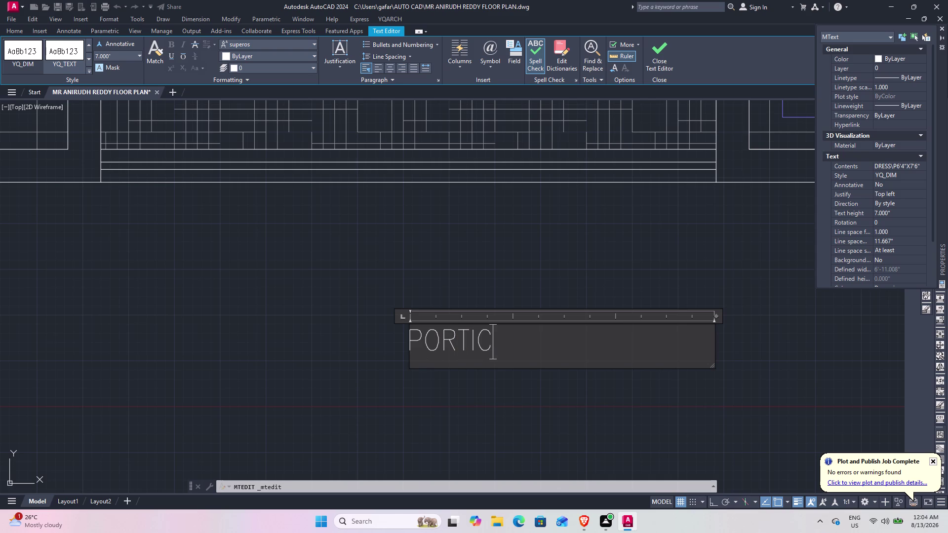
text(O)
key(Return)
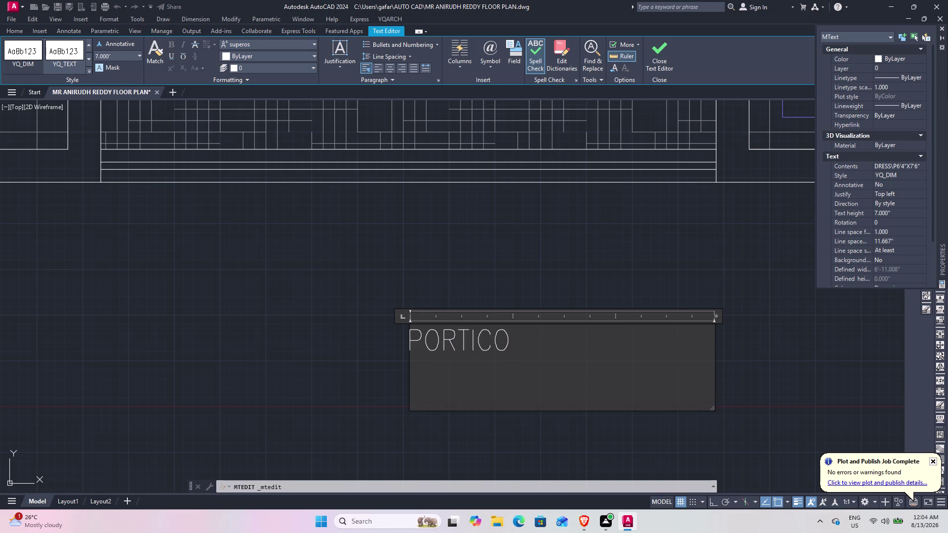
text(BELOW)
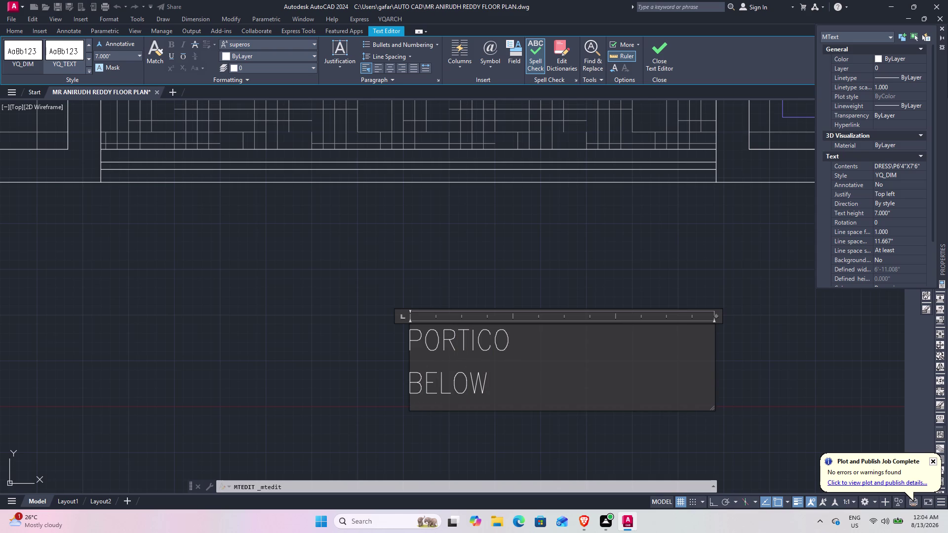
click(360, 297)
scroll(down, 3)
scroll(down, 3)
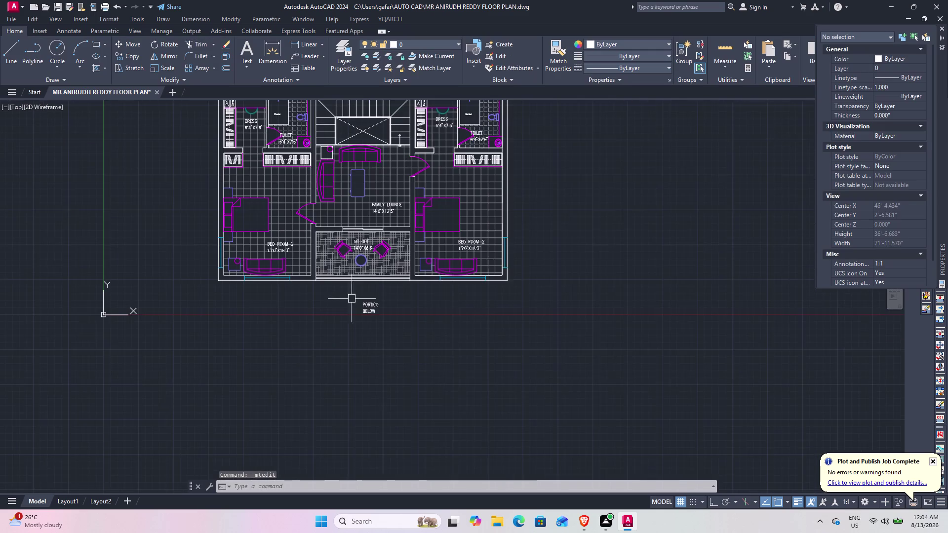
middle_drag(455, 261, 485, 279)
With Ortho on, draw lines from the plan's bottom edge: down, right 16', back up.
text(L)
key(space)
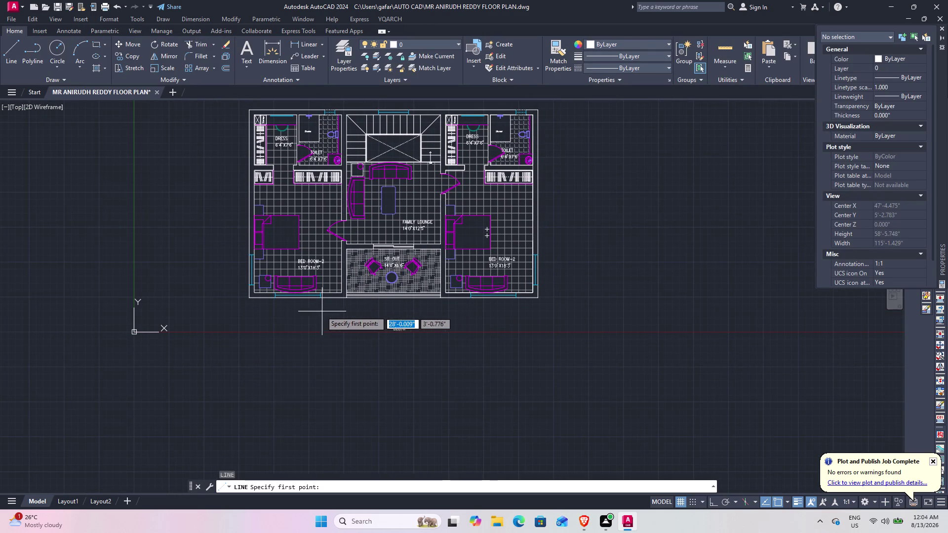
scroll(up, 3)
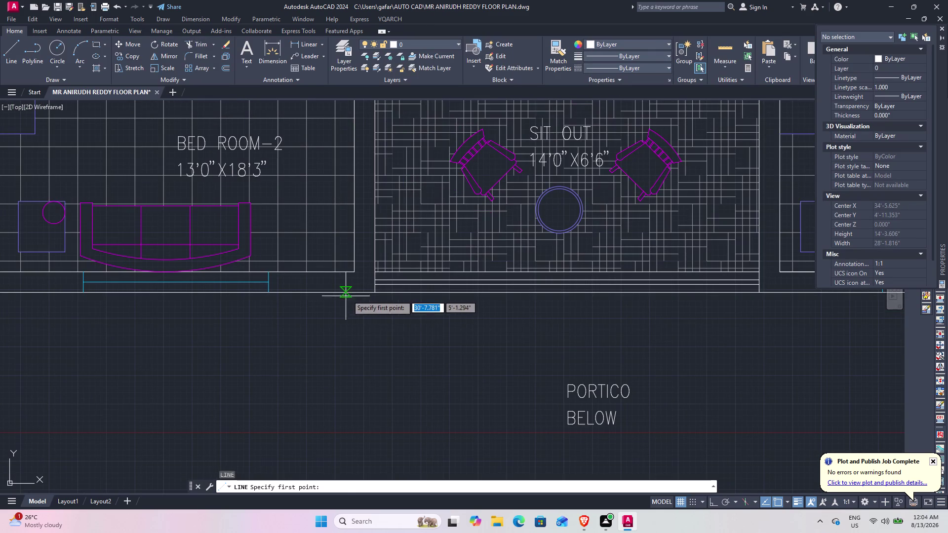
click(347, 295)
scroll(down, 3)
middle_drag(354, 350, 354, 358)
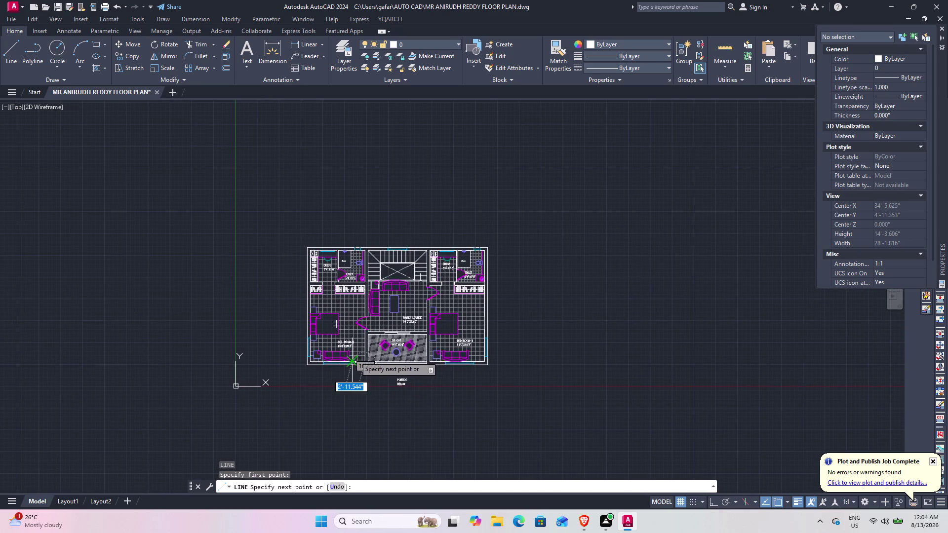
key(F8)
middle_drag(356, 408, 357, 358)
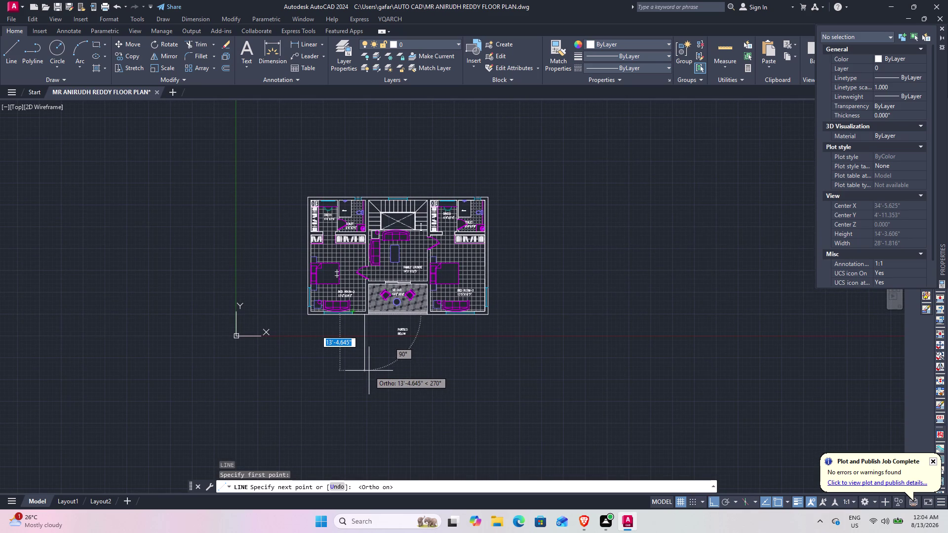
click(368, 369)
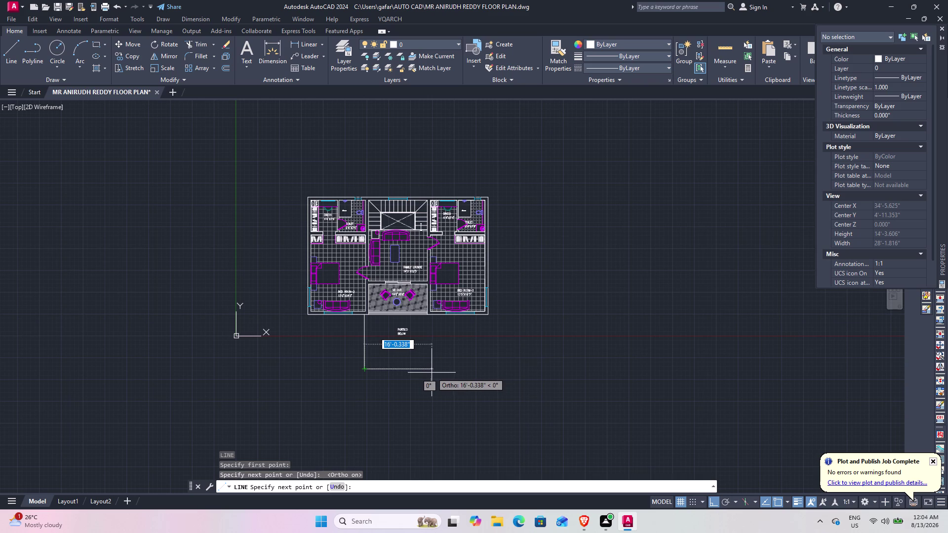
scroll(up, 3)
click(431, 365)
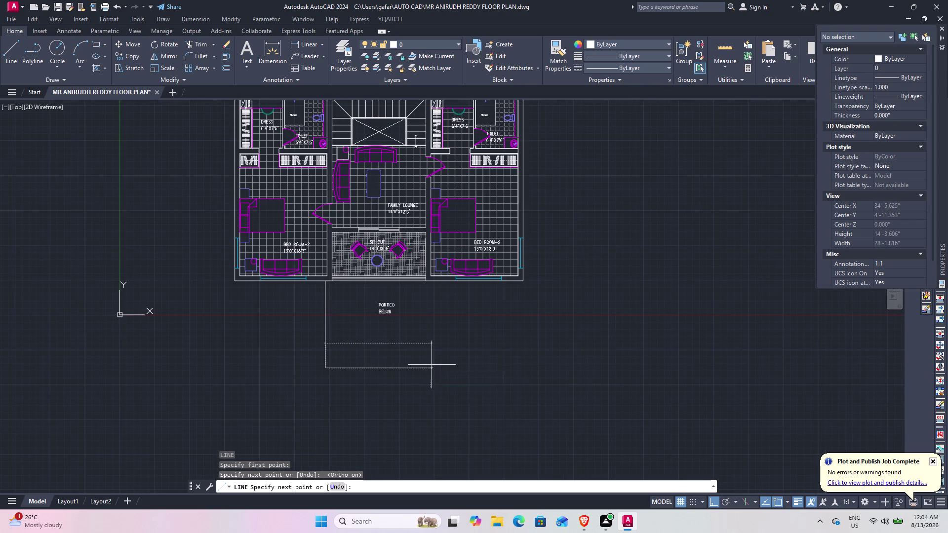
click(433, 283)
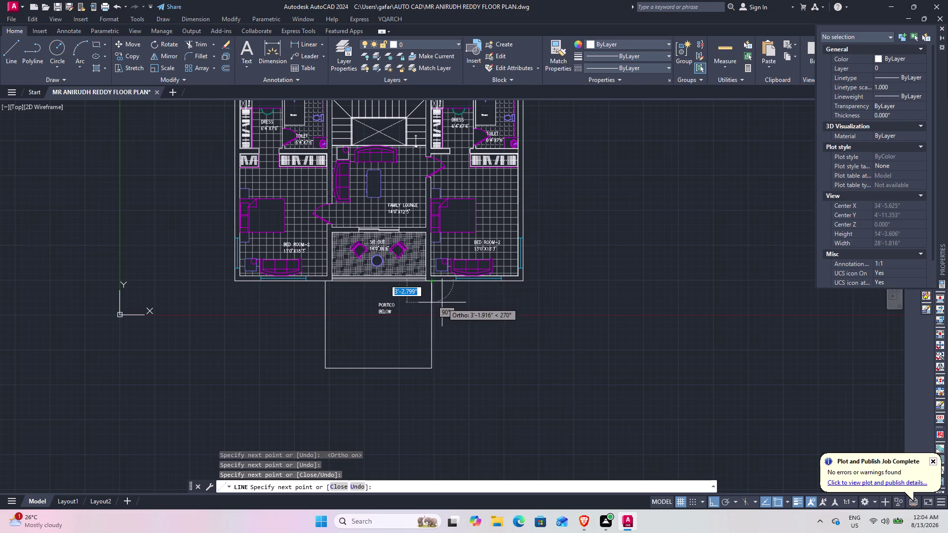
Match the existing dashed line's HIDDEN linetype onto the three portico lines using MA.
key(Escape)
middle_drag(444, 353, 458, 355)
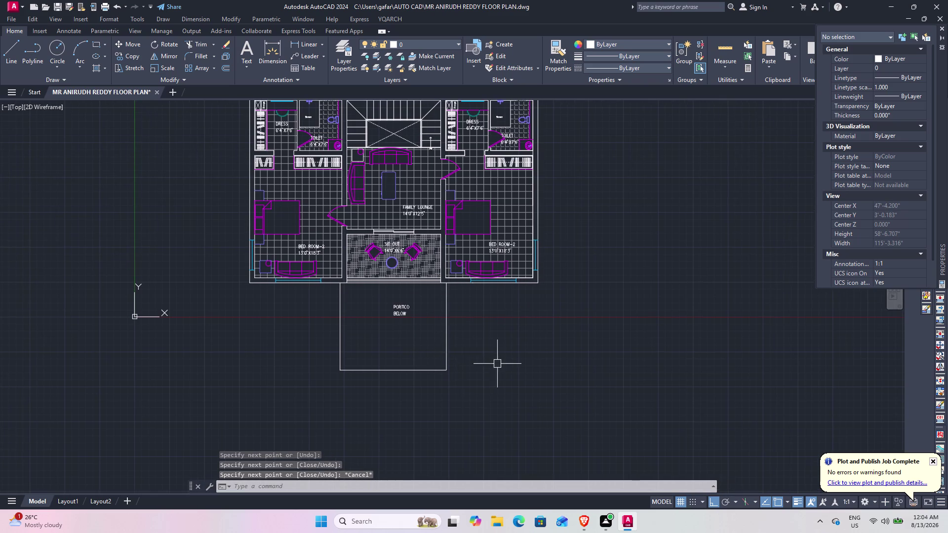
middle_drag(491, 351, 521, 376)
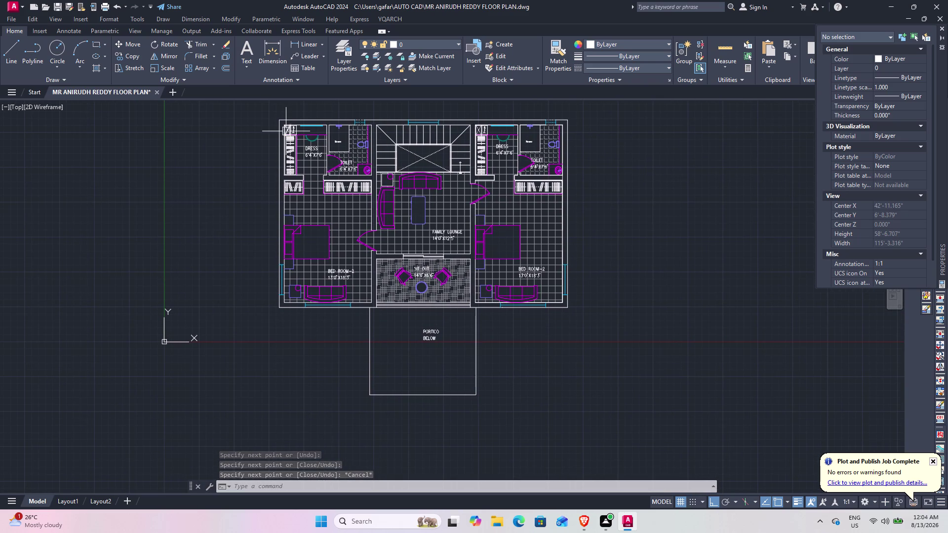
scroll(up, 3)
click(286, 122)
key(m)
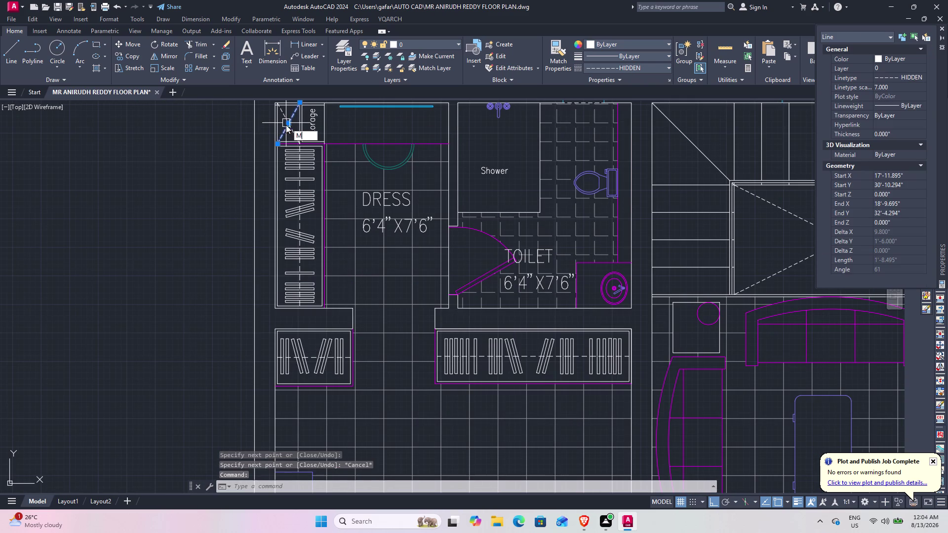
text(A)
key(space)
scroll(down, 3)
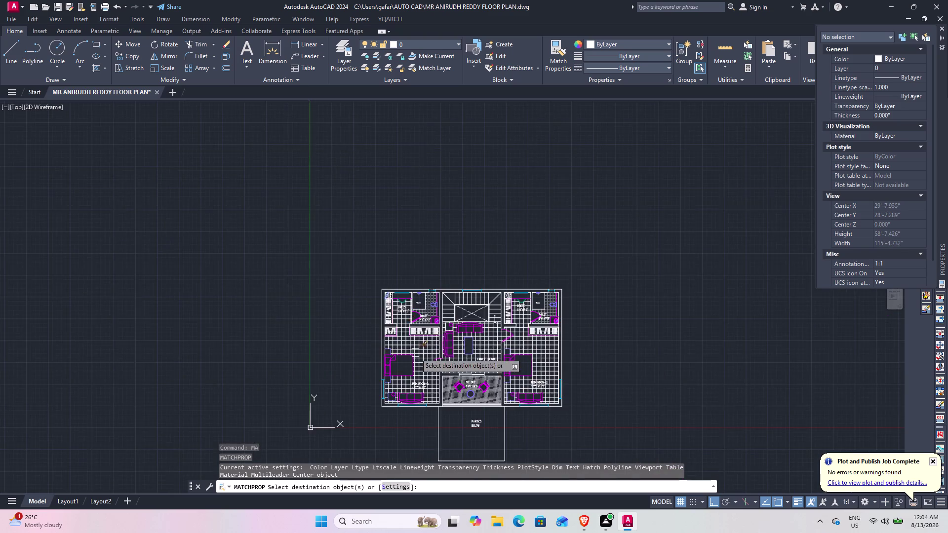
middle_drag(413, 354, 376, 231)
drag(484, 344, 466, 338)
click(396, 312)
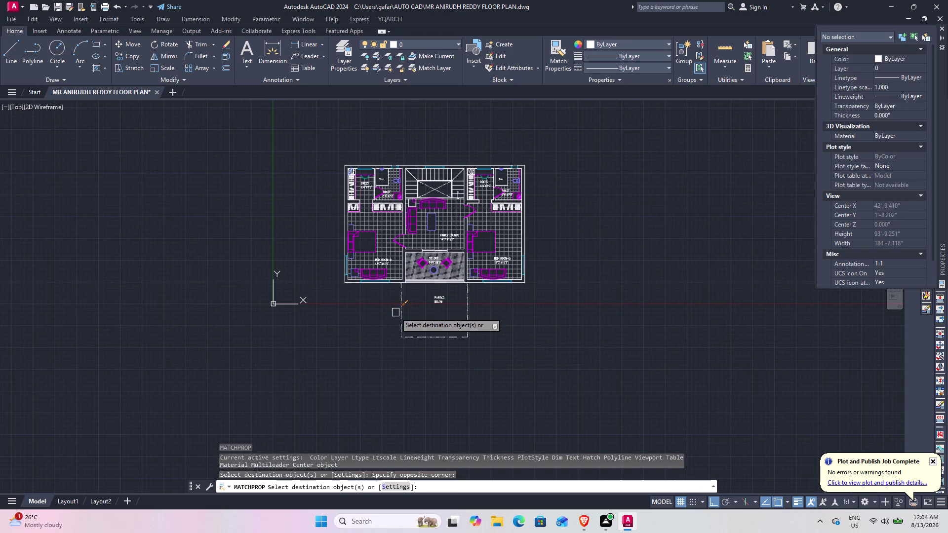
key(Escape)
Zoom and pan around the plan to review the dashed portico and right bedroom.
scroll(up, 3)
scroll(down, 3)
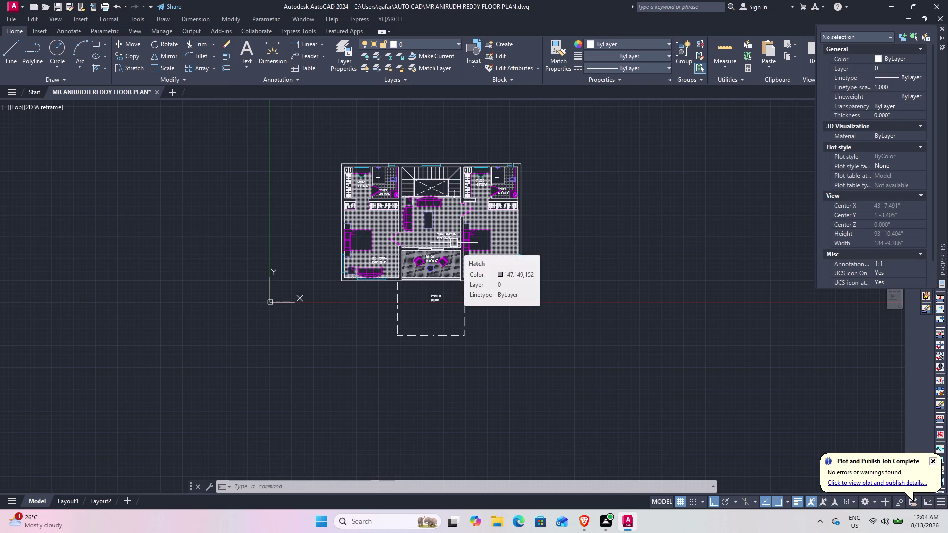
scroll(up, 3)
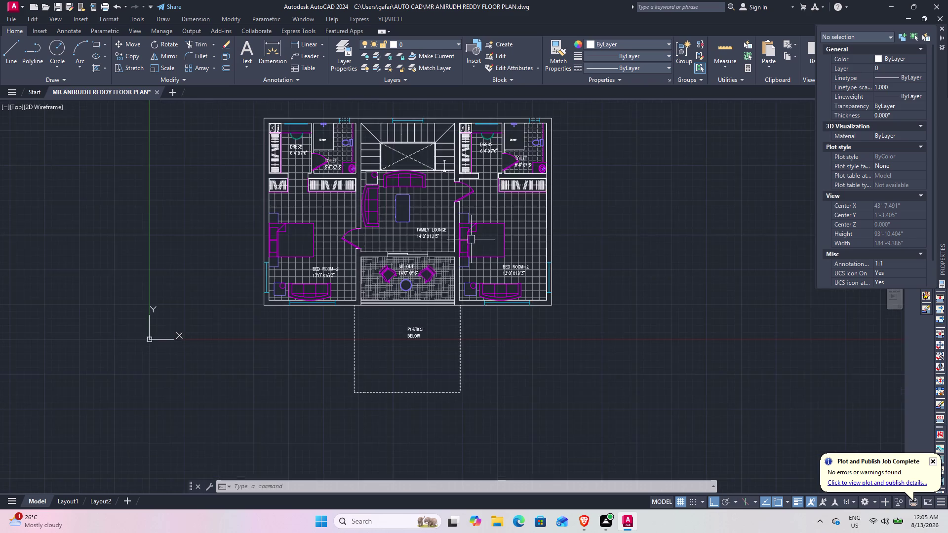
scroll(up, 3)
scroll(up, 3)
middle_drag(568, 269, 570, 319)
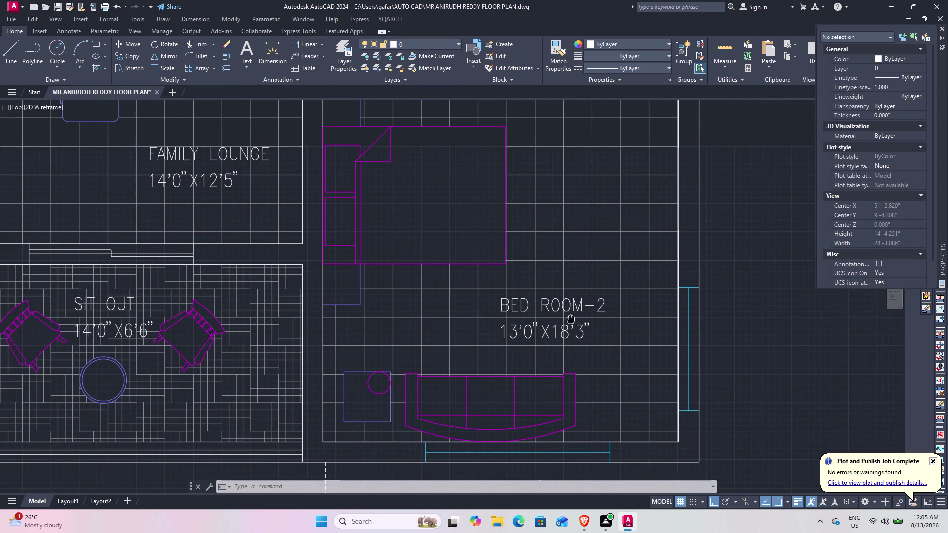
middle_drag(570, 319, 569, 321)
scroll(down, 3)
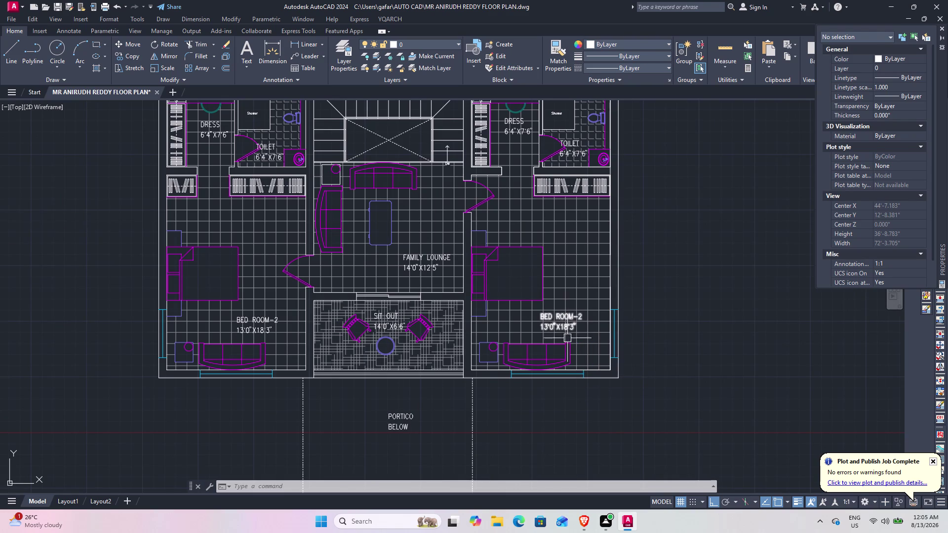
scroll(down, 3)
drag(447, 244, 451, 262)
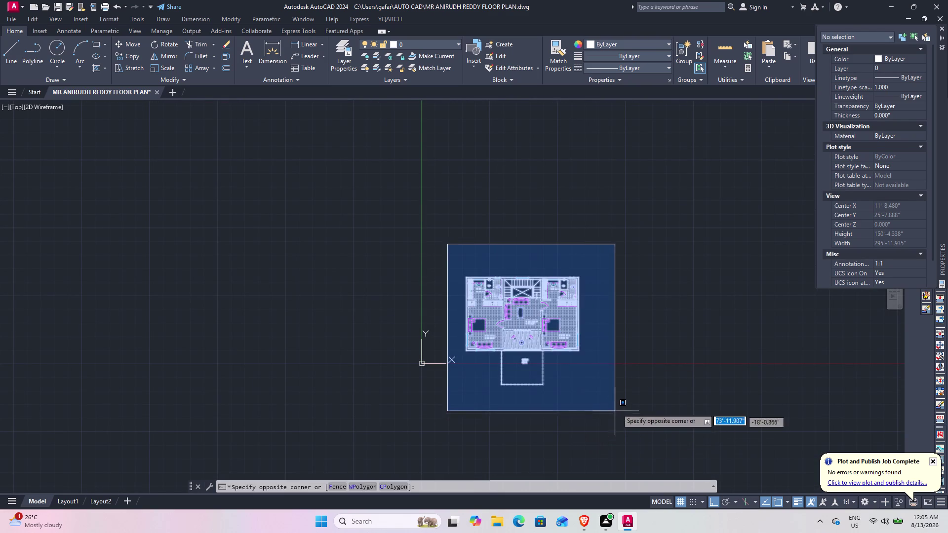
click(618, 407)
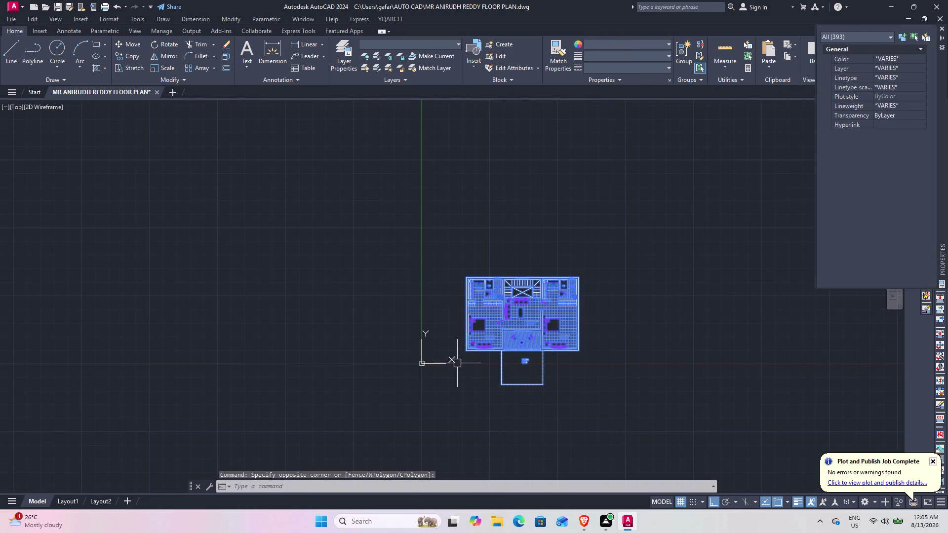
text(M)
key(space)
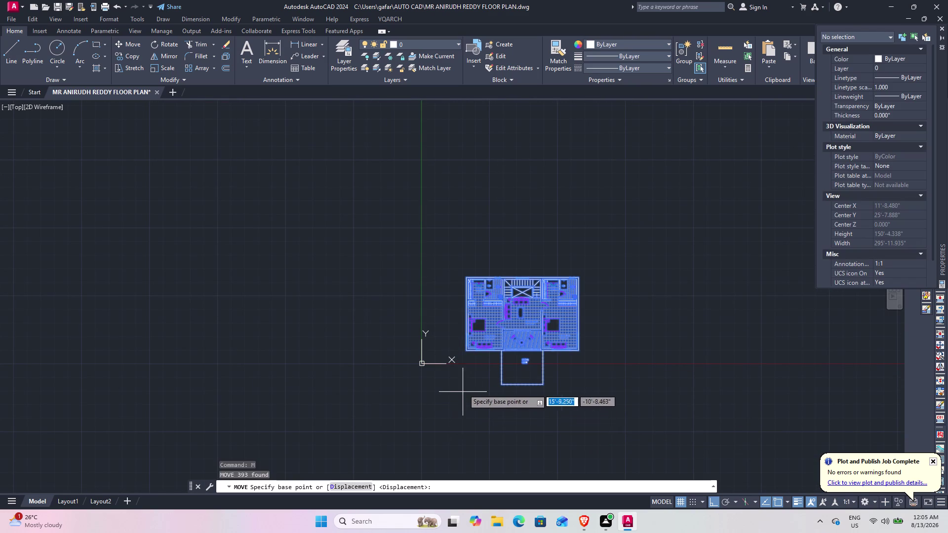
click(466, 354)
click(475, 306)
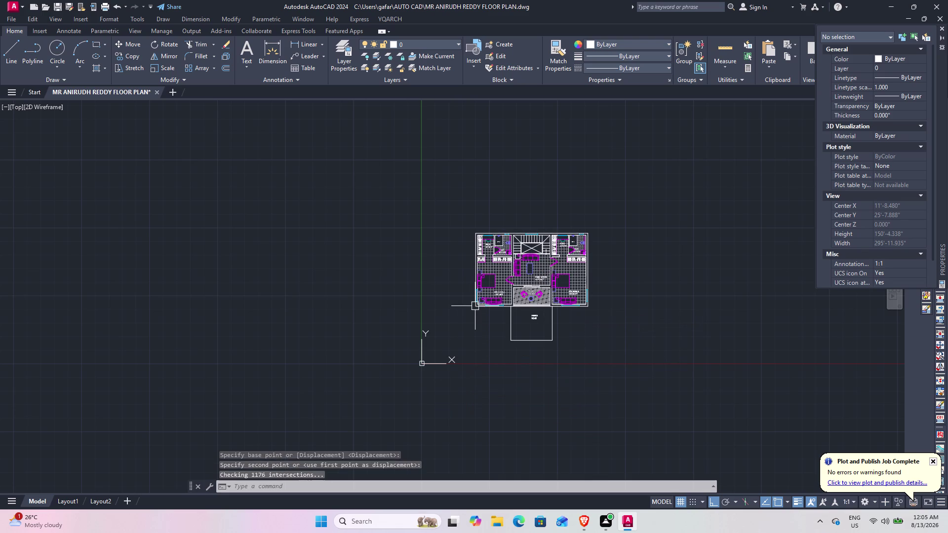
key(Escape)
scroll(up, 3)
scroll(up, 3)
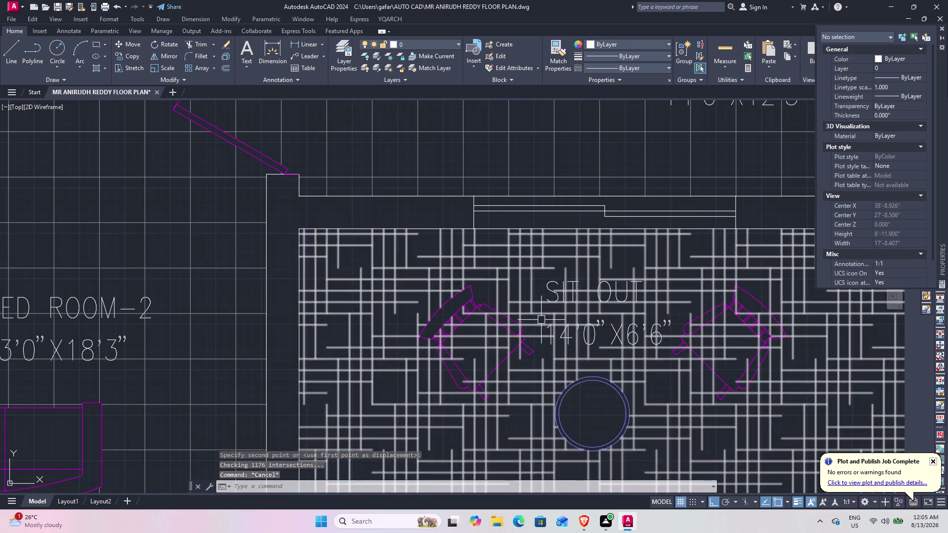
scroll(down, 3)
scroll(up, 3)
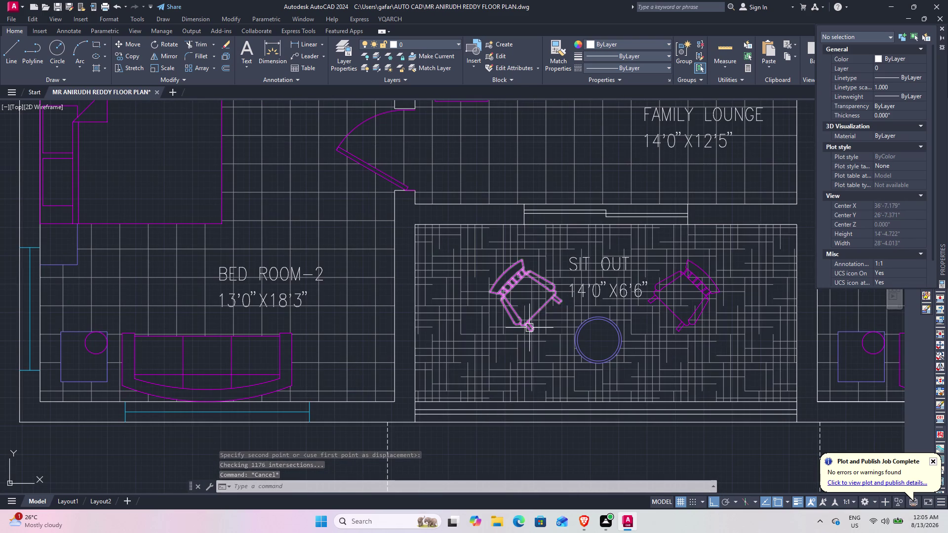
scroll(up, 3)
key(Escape)
scroll(down, 3)
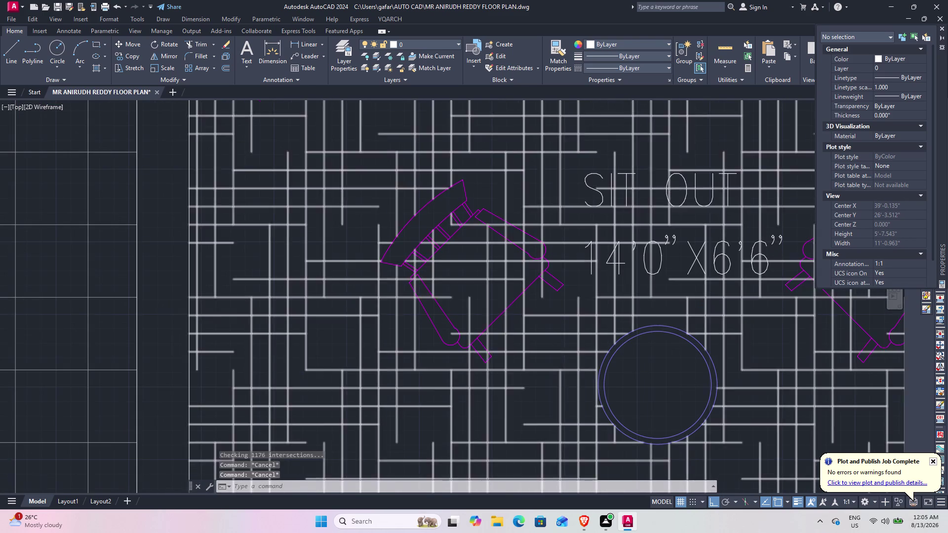
scroll(down, 3)
middle_drag(609, 419, 478, 342)
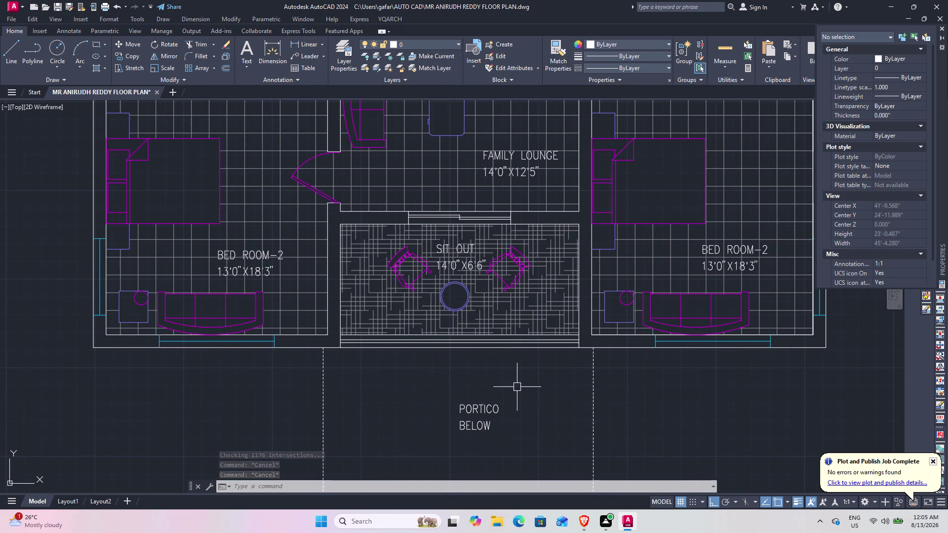
scroll(down, 3)
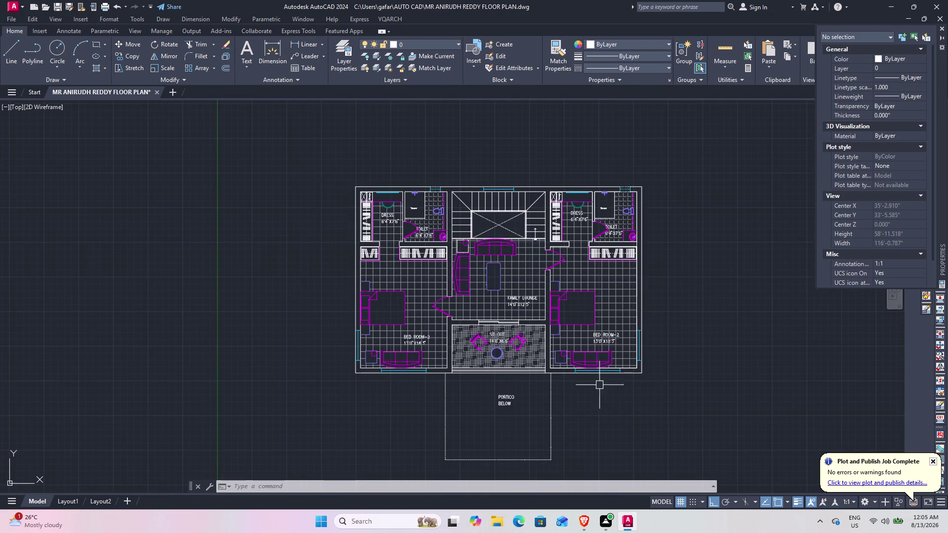
middle_drag(586, 365, 578, 344)
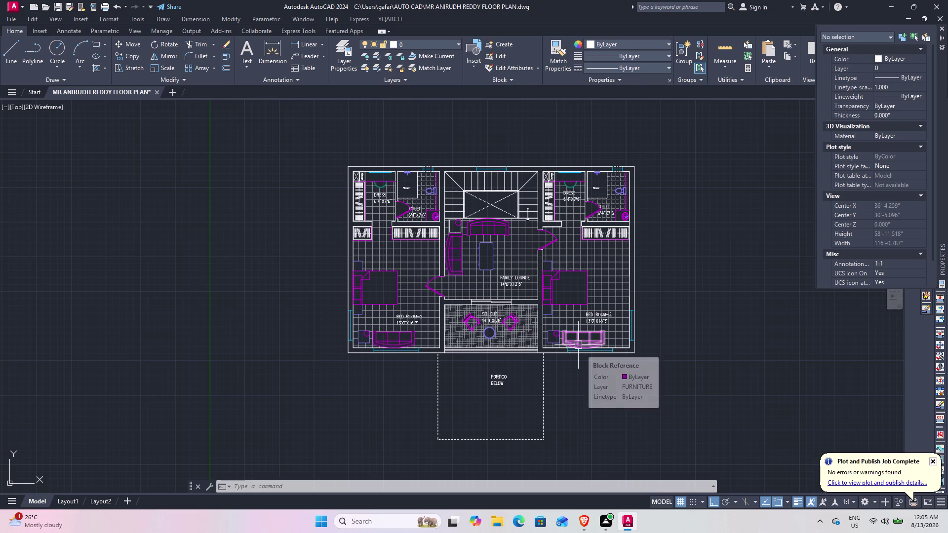
key(ctrl+p)
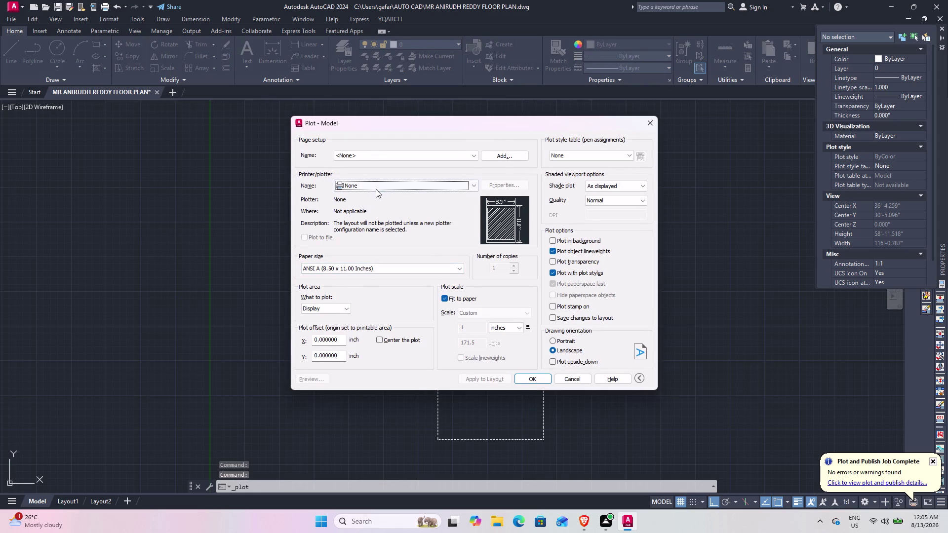
Choose the DWG To PDF.pc3 plotter and ISO A4 paper, keeping Fit to paper on.
click(375, 189)
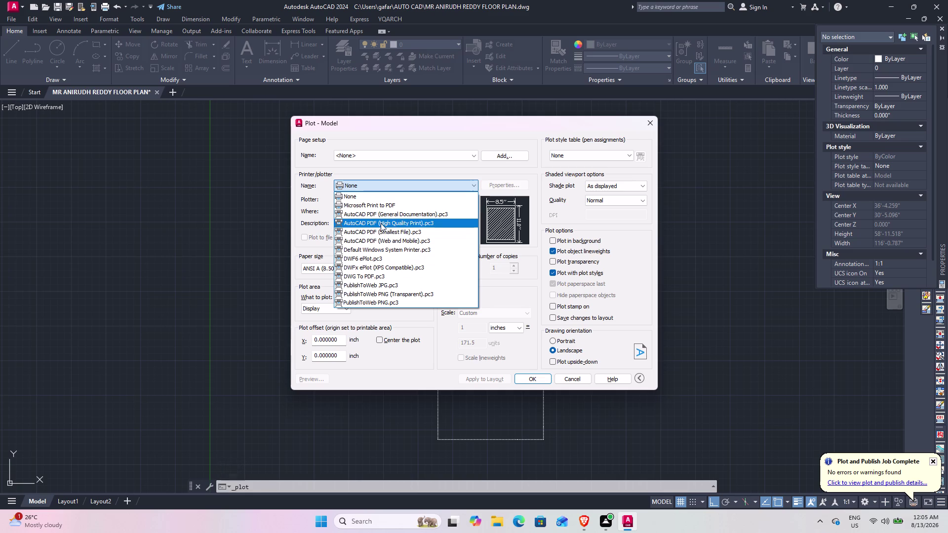
click(382, 276)
click(351, 265)
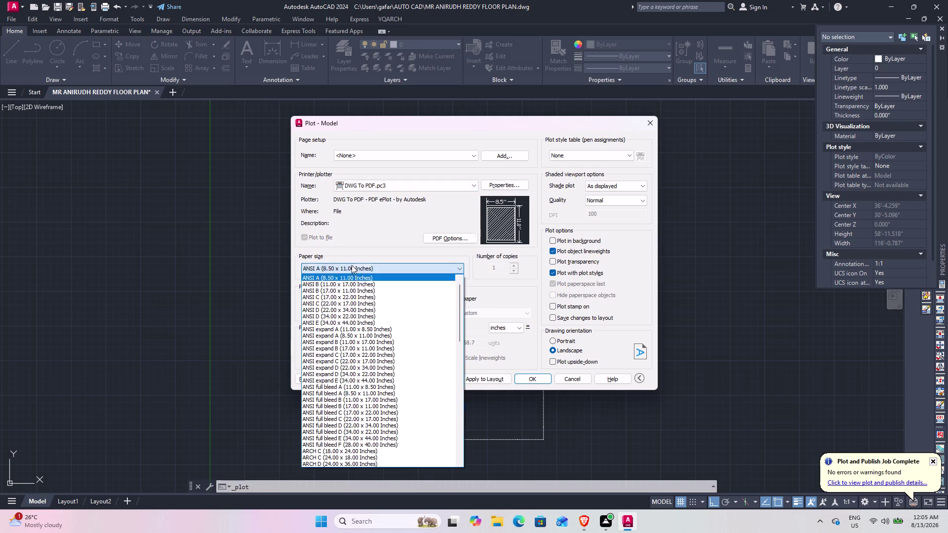
scroll(down, 3)
scroll(down, 3)
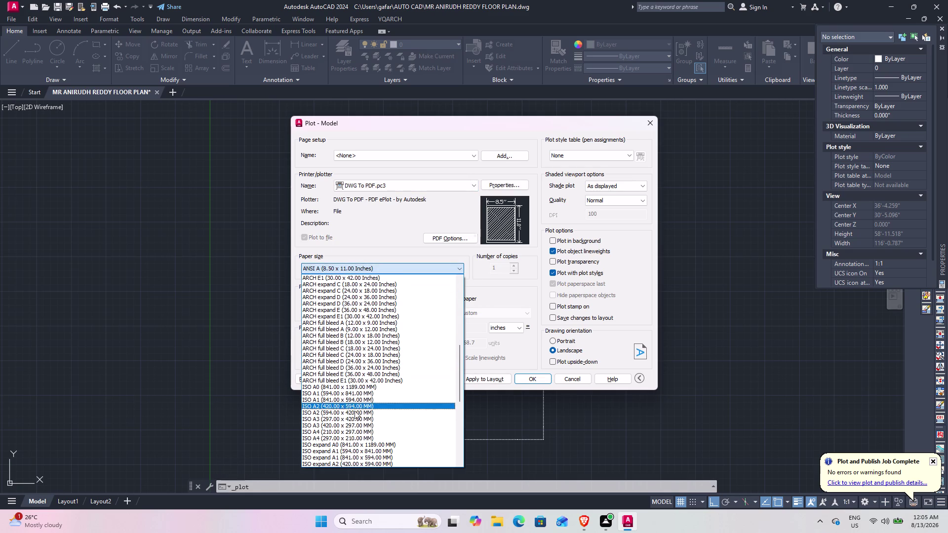
click(363, 439)
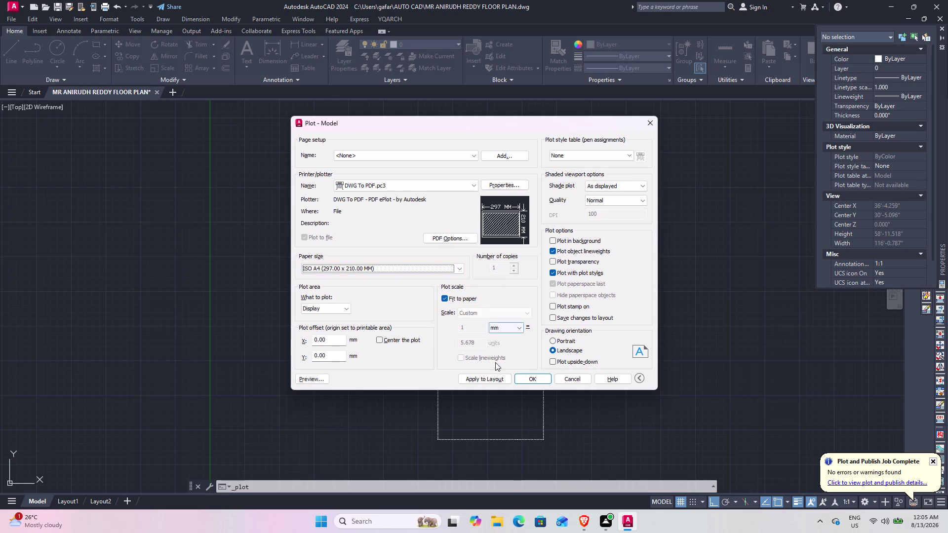
click(444, 299)
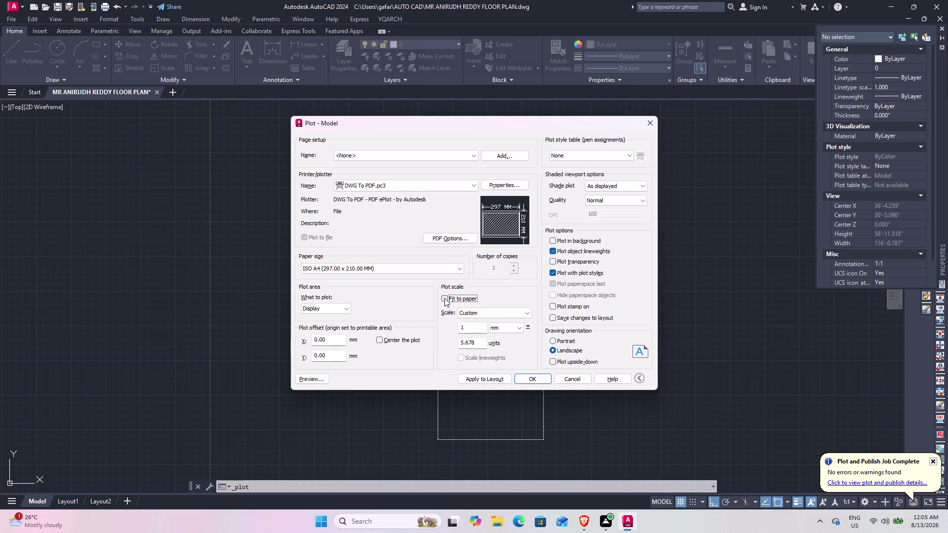
click(445, 298)
Plot the PDF under its existing name, overwriting the earlier file.
click(533, 381)
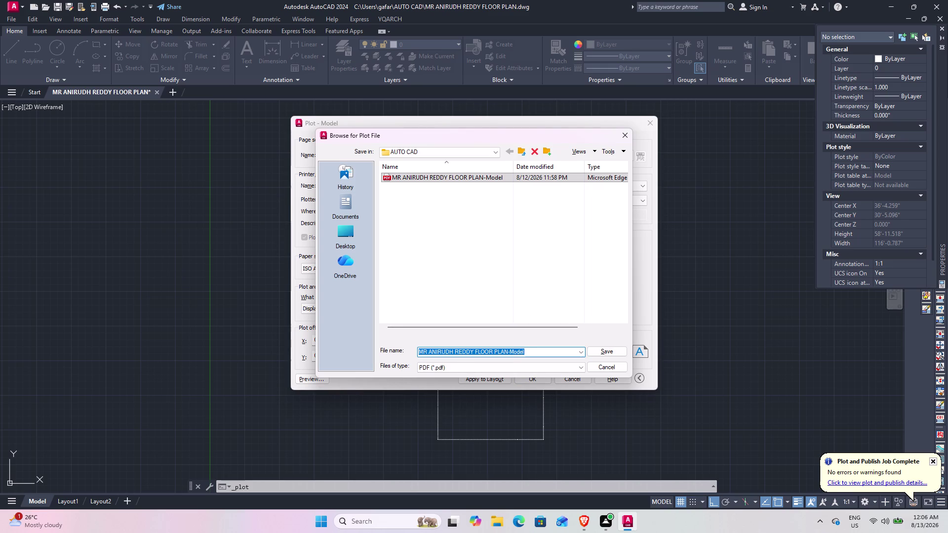
click(614, 355)
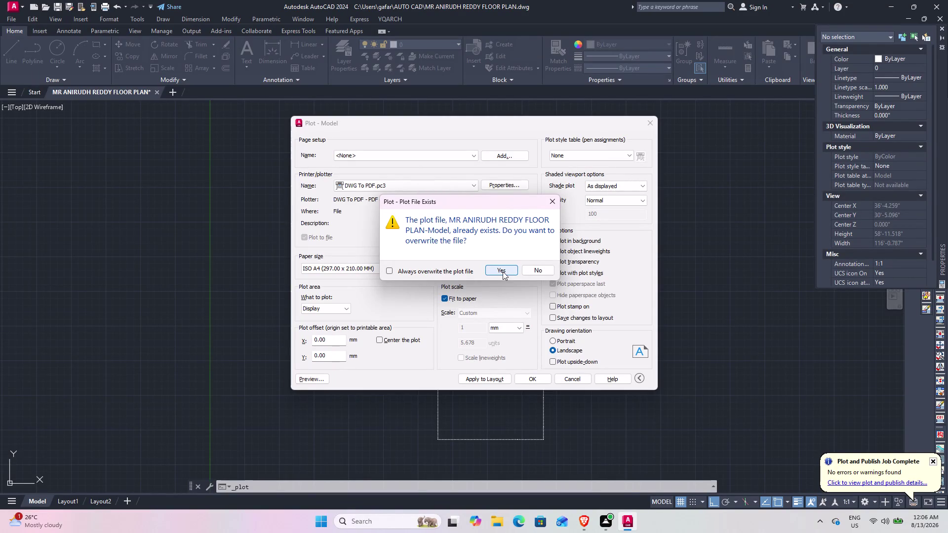
click(503, 272)
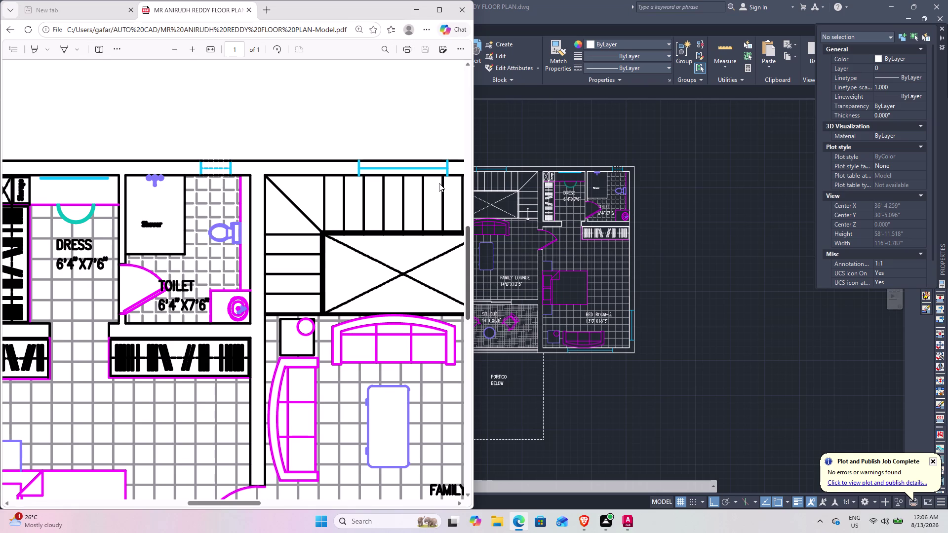
Zoom and scroll through the plotted PDF checking rooms, labels and portico, then return to AutoCAD.
scroll(down, 3)
scroll(up, 3)
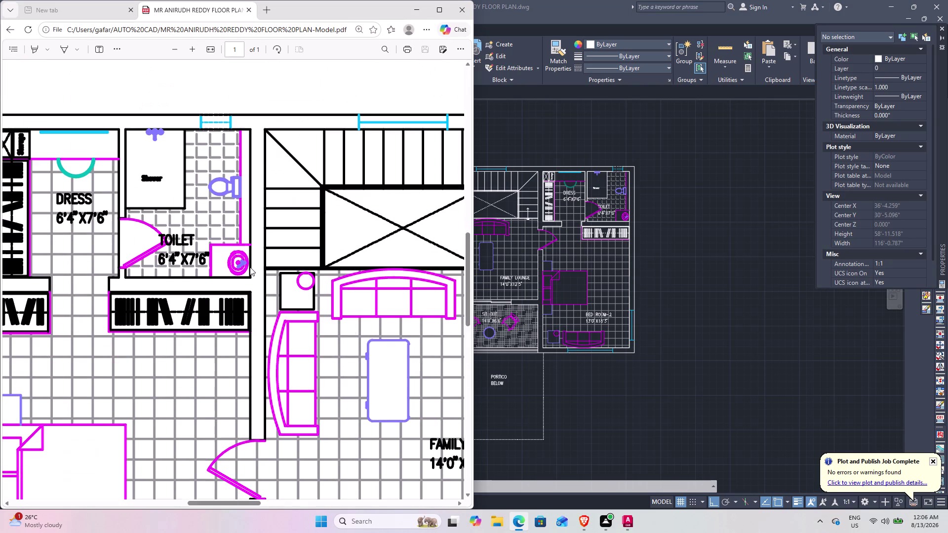
scroll(down, 3)
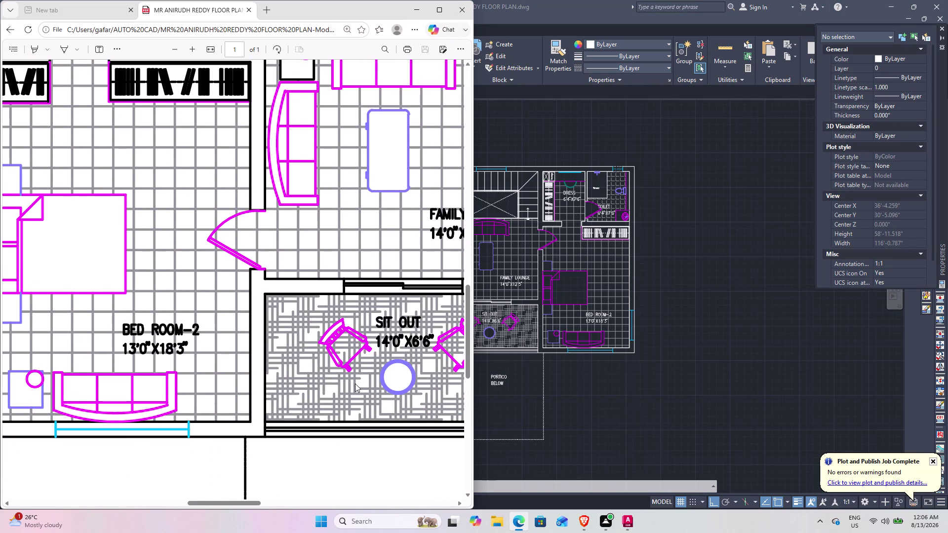
scroll(down, 3)
scroll(down, 3)
scroll(down, 3)
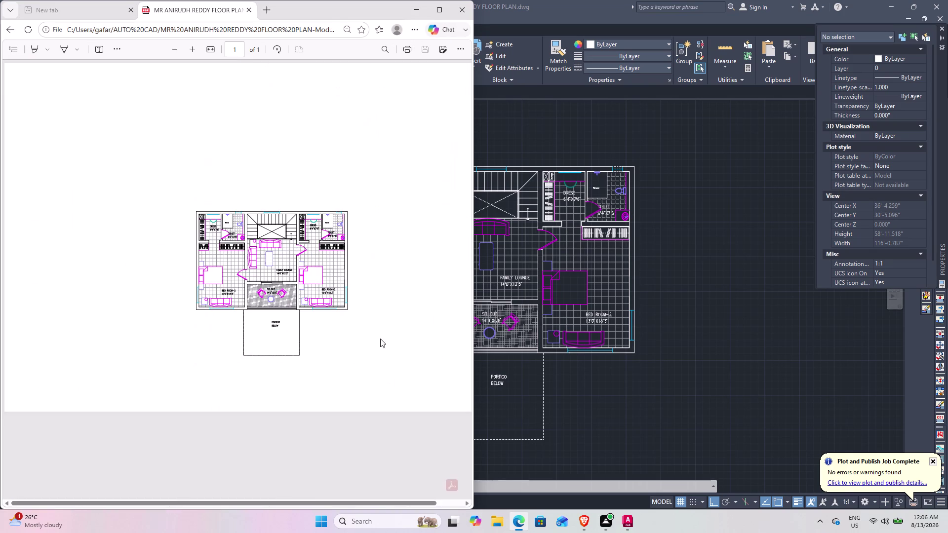
scroll(up, 3)
scroll(up, 3)
scroll(down, 3)
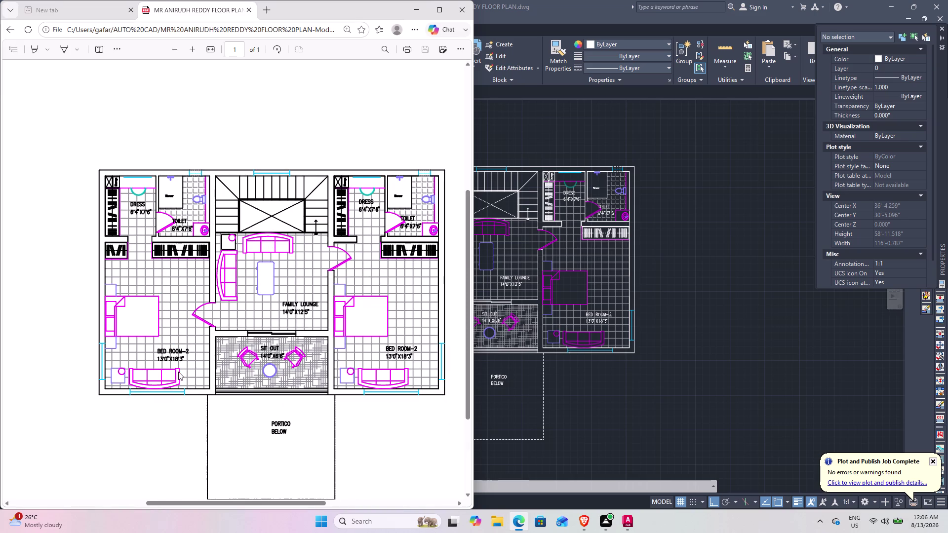
scroll(up, 3)
scroll(up, 3)
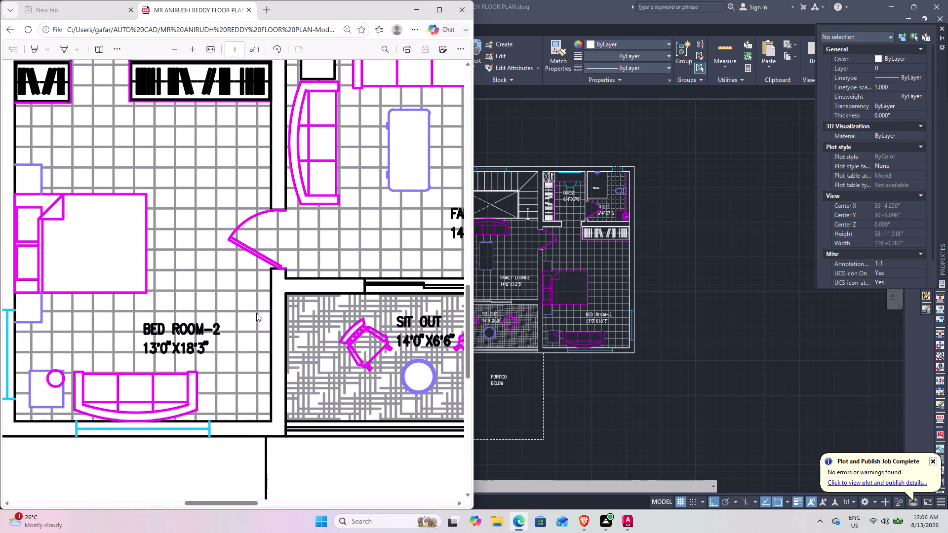
scroll(down, 3)
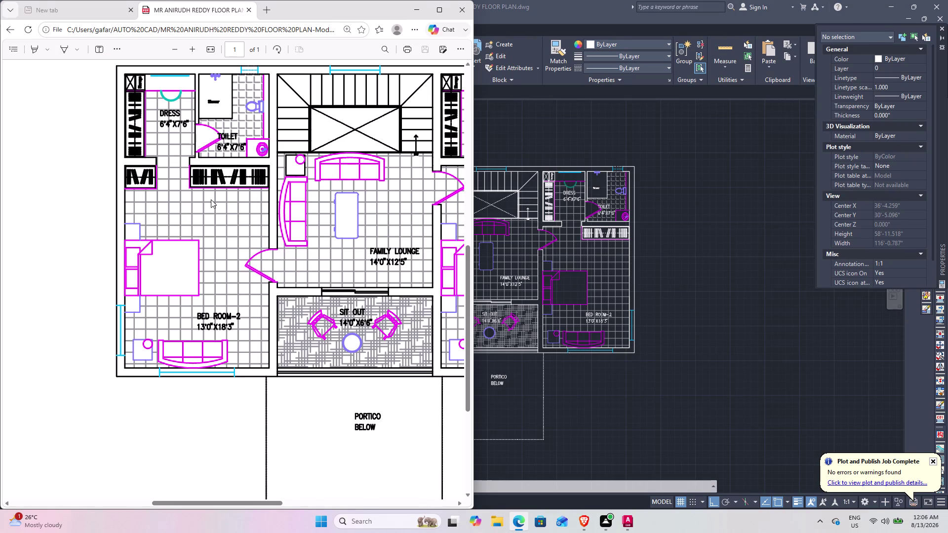
scroll(up, 3)
scroll(up, 3)
scroll(down, 3)
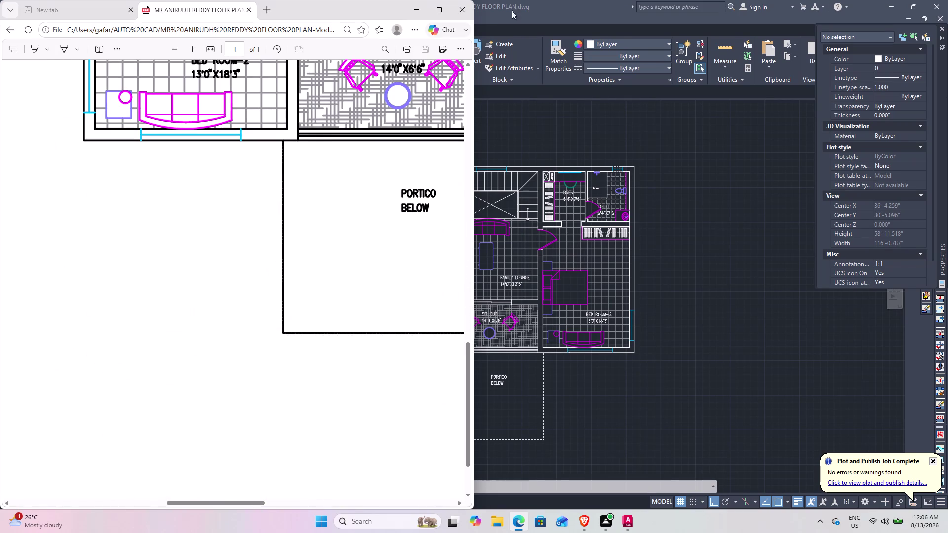
click(462, 14)
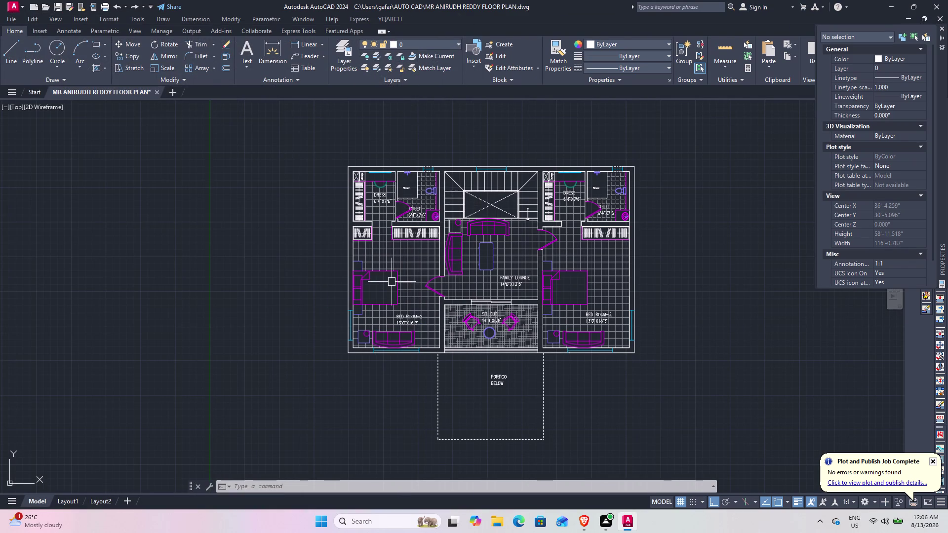
text(DIM)
key(space)
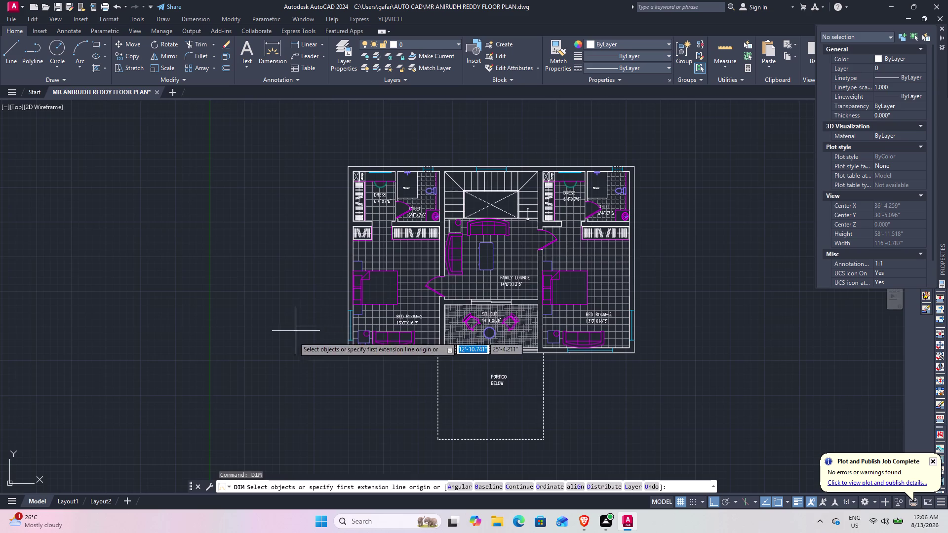
scroll(up, 3)
click(392, 352)
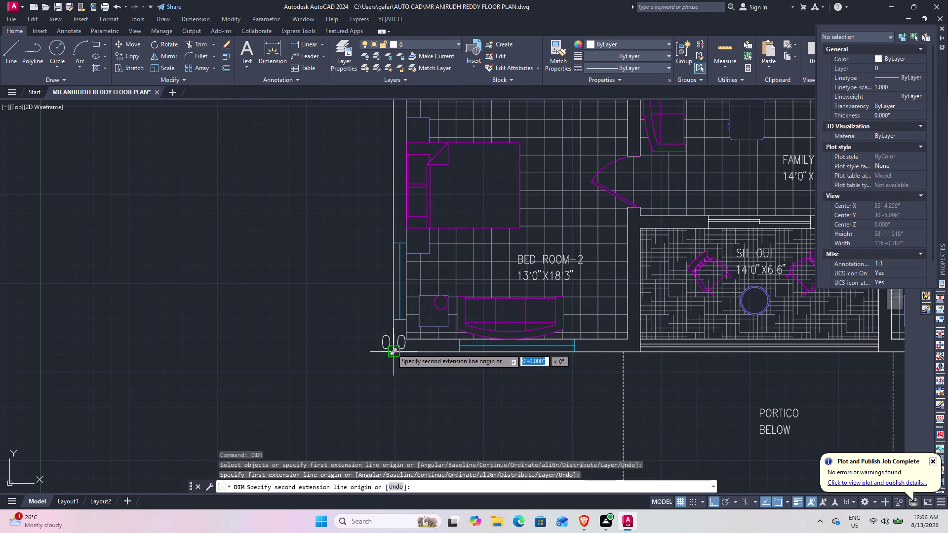
scroll(down, 3)
middle_drag(375, 232, 372, 316)
scroll(up, 3)
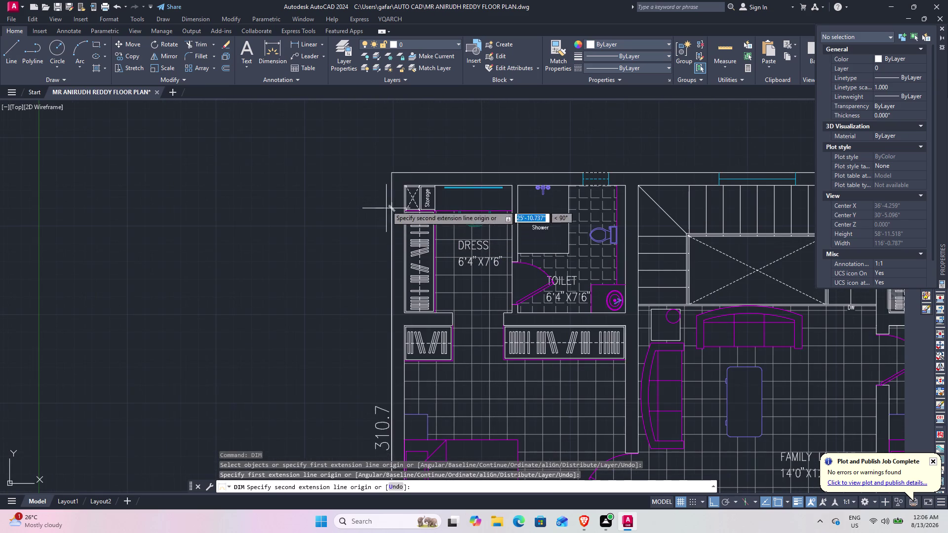
click(391, 175)
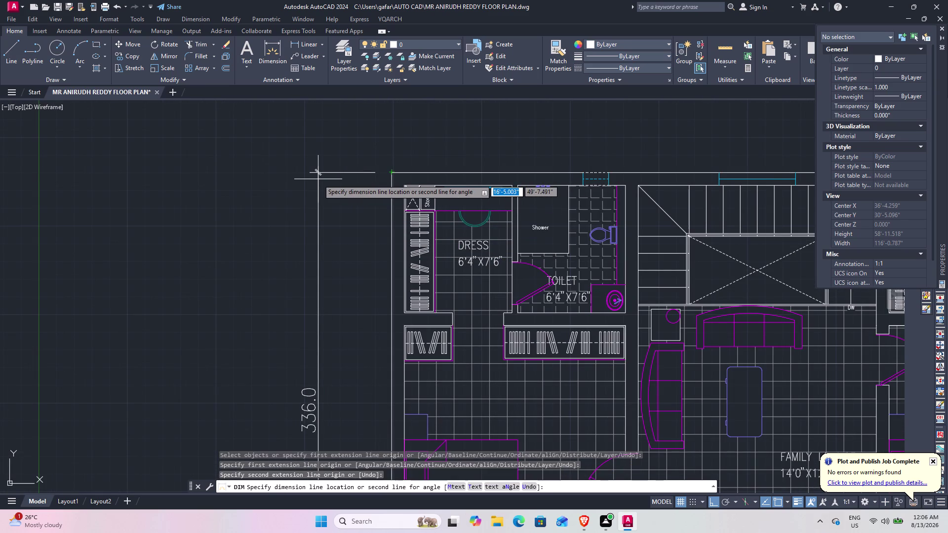
key(Escape)
scroll(down, 3)
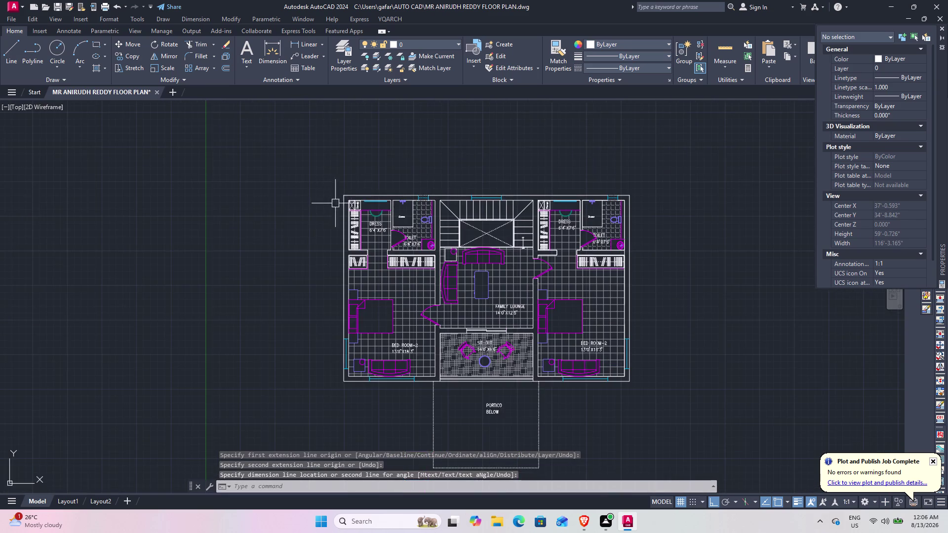
middle_drag(276, 238, 207, 279)
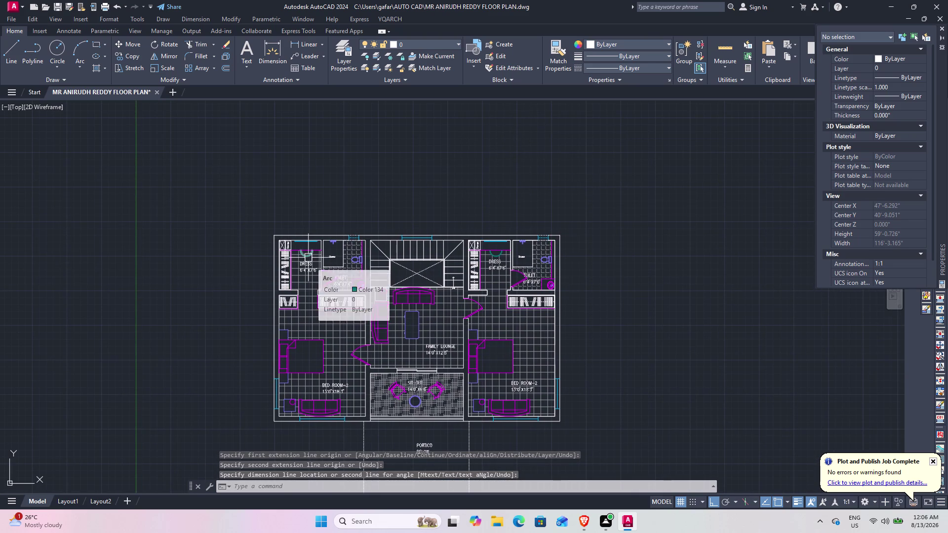
text(UN)
key(space)
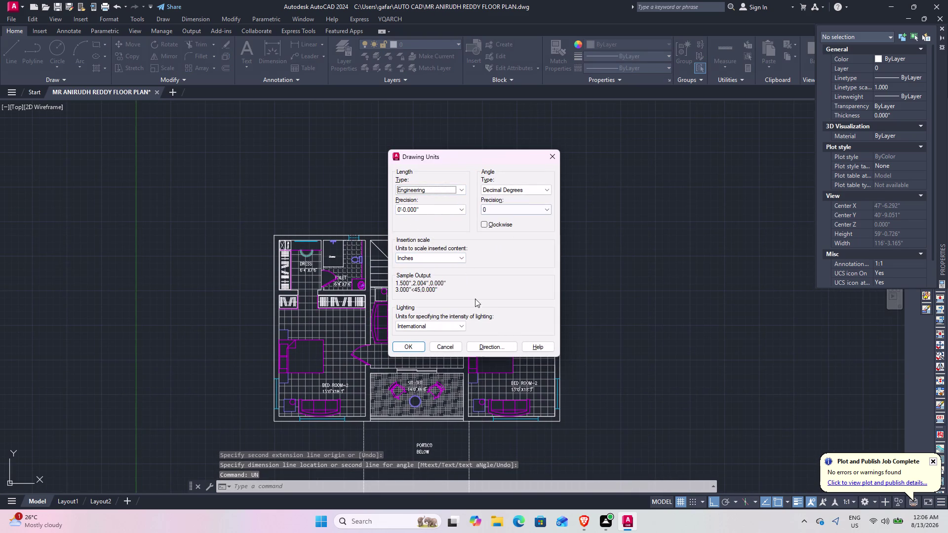
click(442, 343)
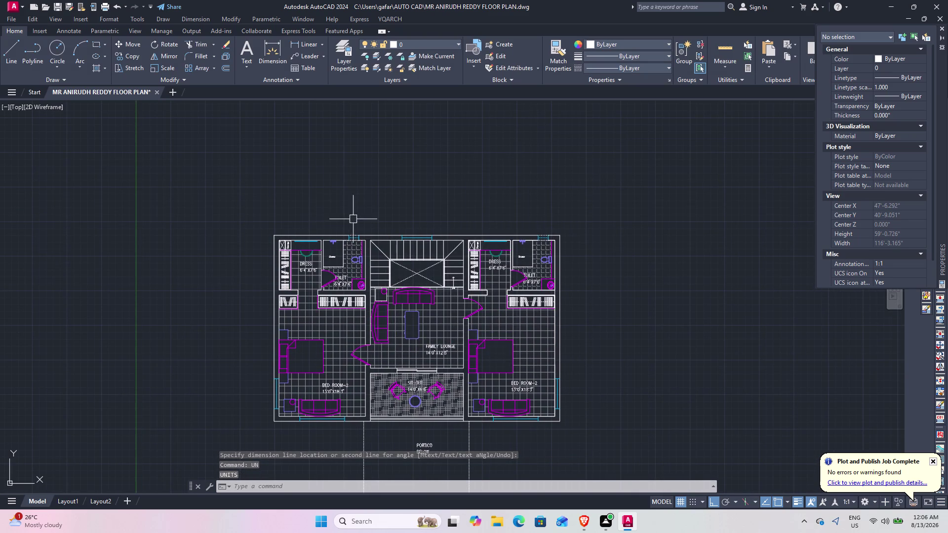
Open the Dimension Style Manager with D and override the current style at Primary Units.
text(D)
key(space)
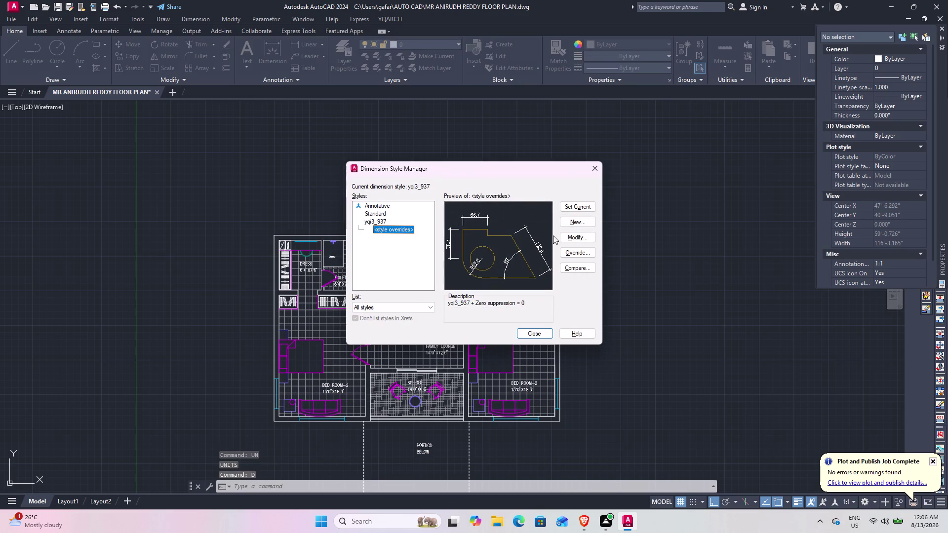
click(577, 239)
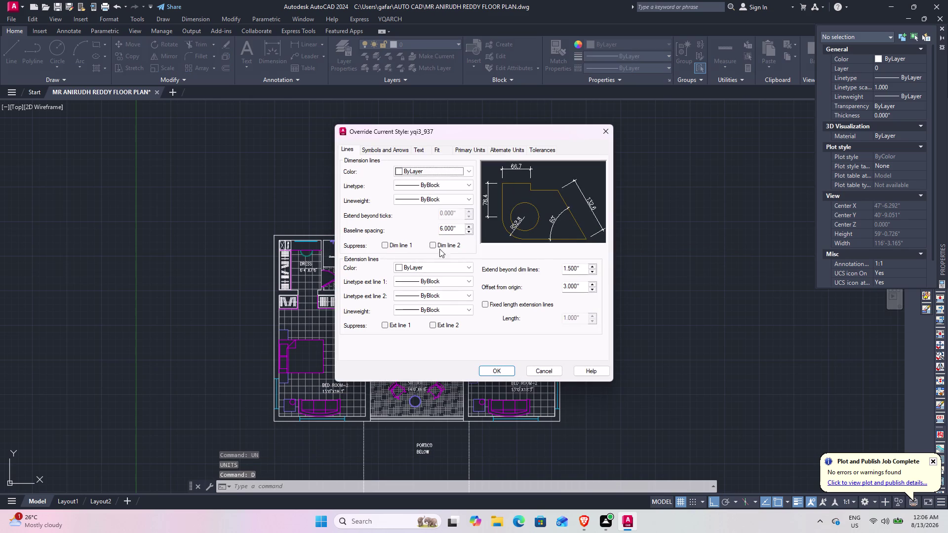
click(427, 146)
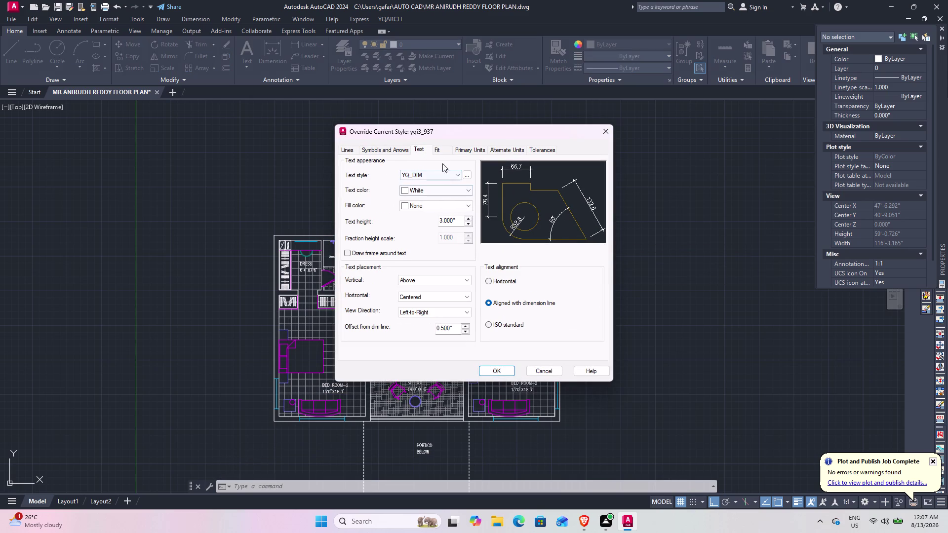
click(438, 152)
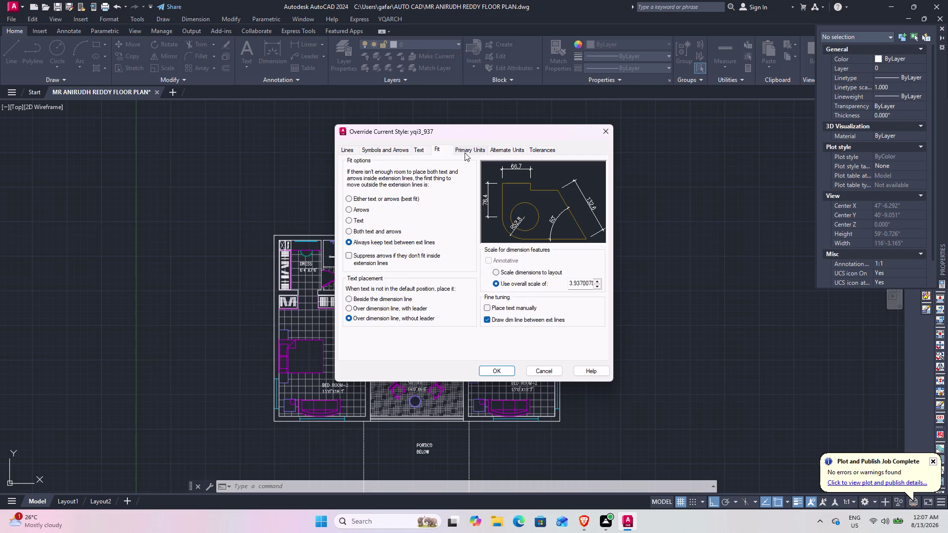
click(464, 153)
Set the override's unit format to Engineering, accept it, and close the manager.
click(460, 214)
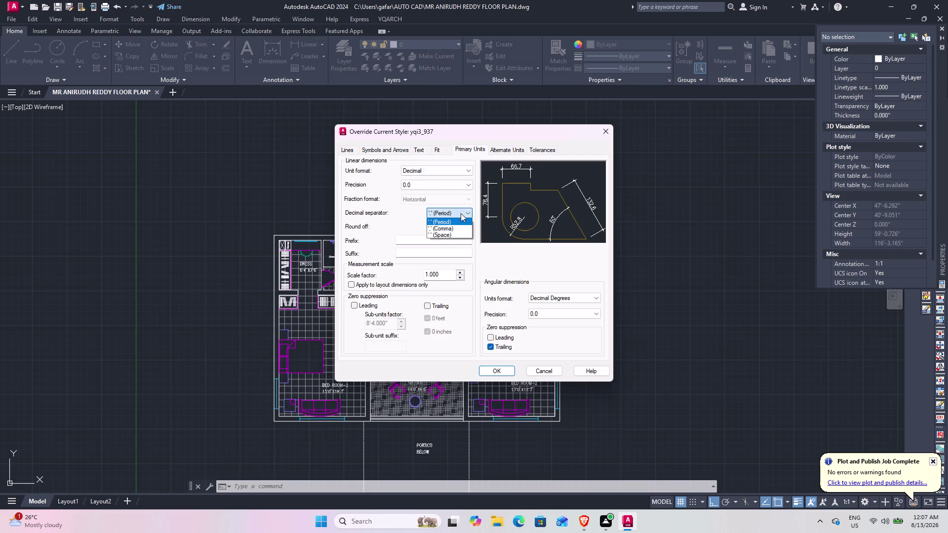
click(460, 214)
click(447, 187)
click(446, 188)
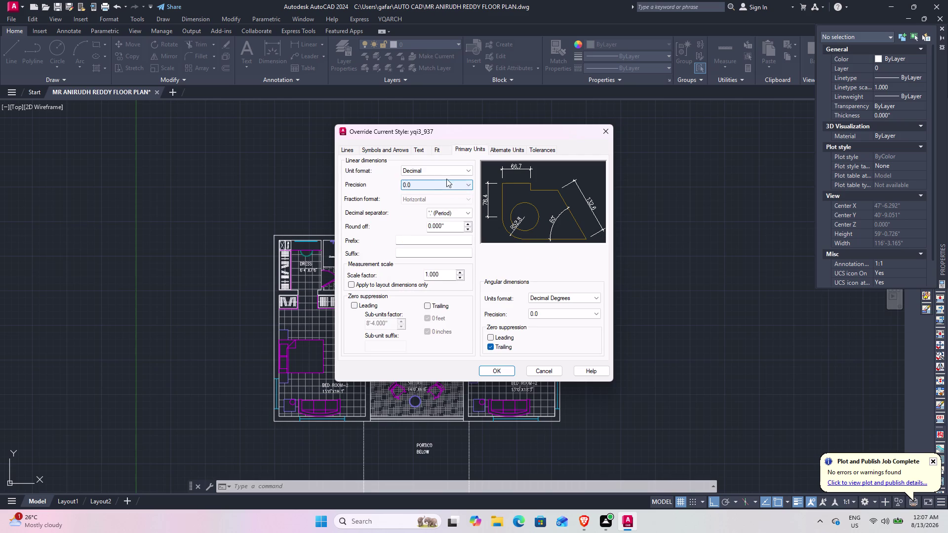
click(447, 175)
click(444, 190)
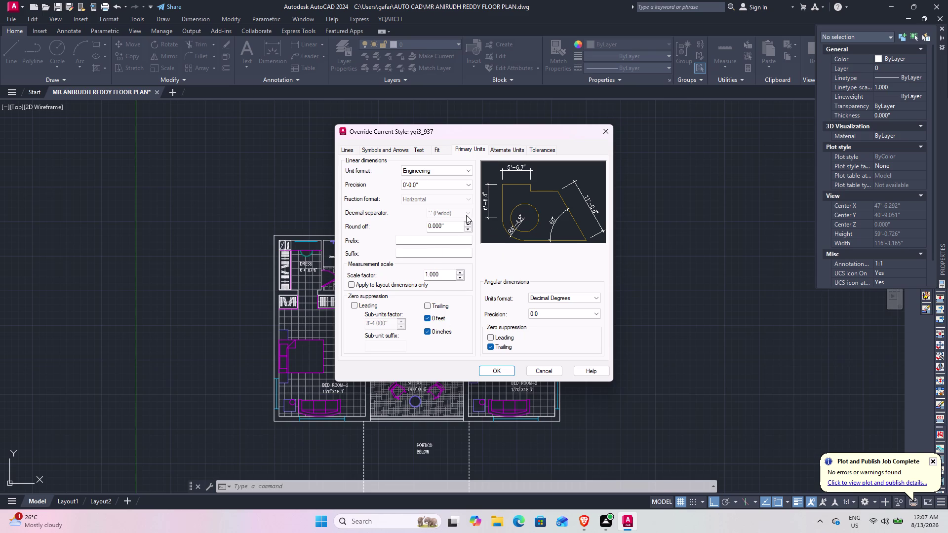
click(501, 149)
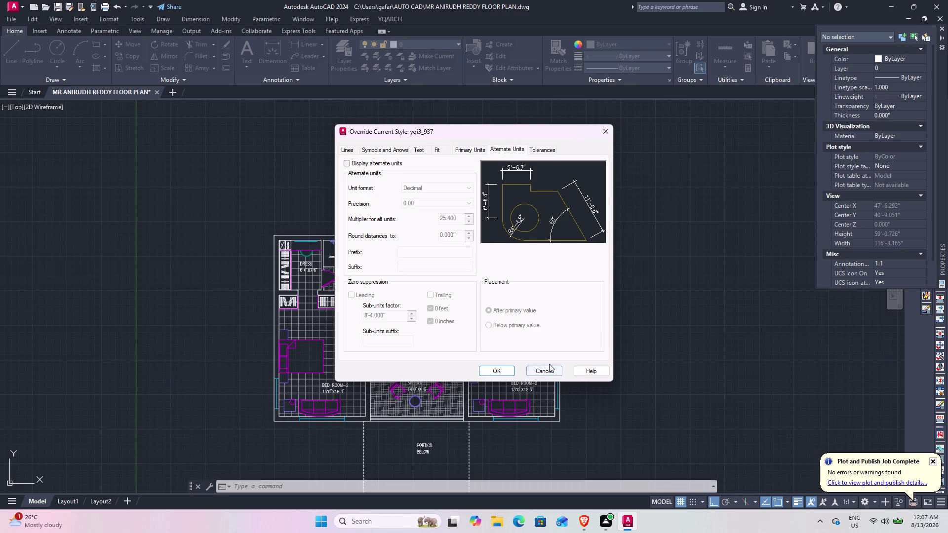
click(498, 372)
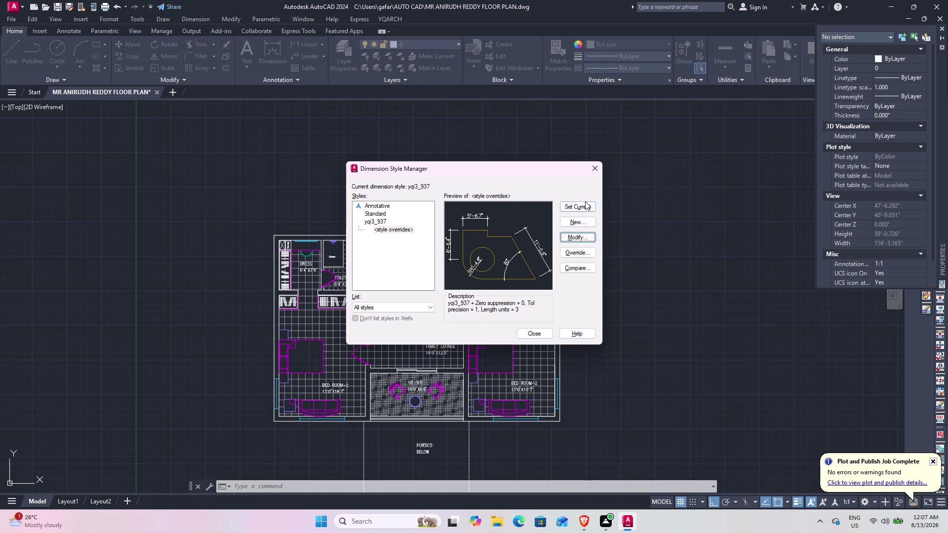
click(585, 202)
Place the 28' overall height dimension to the left of the plan using DIM.
click(539, 333)
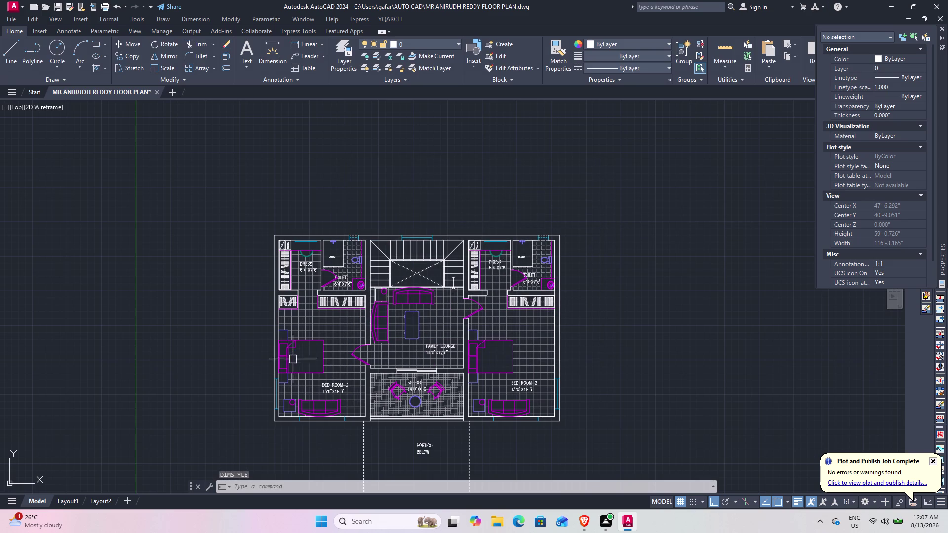
middle_drag(259, 356, 269, 341)
text(DI)
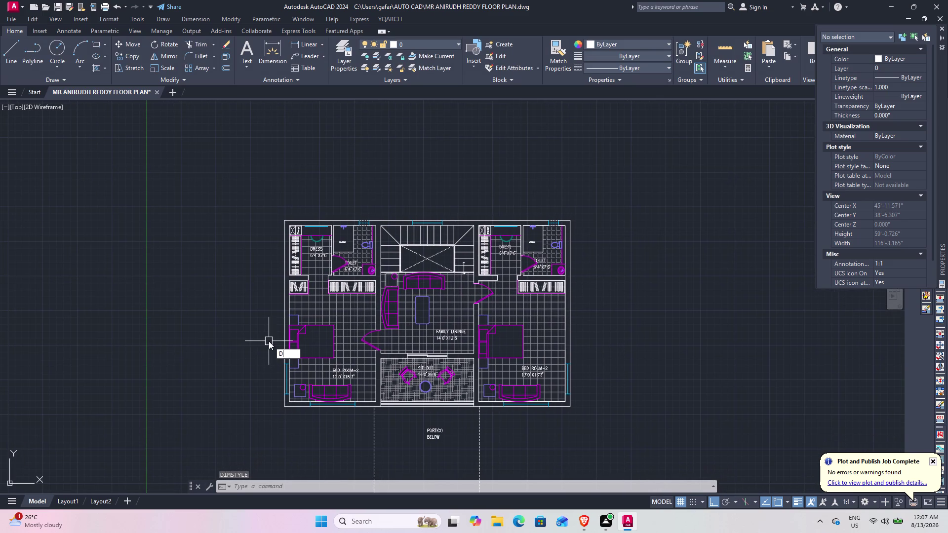
text(M)
key(space)
scroll(up, 3)
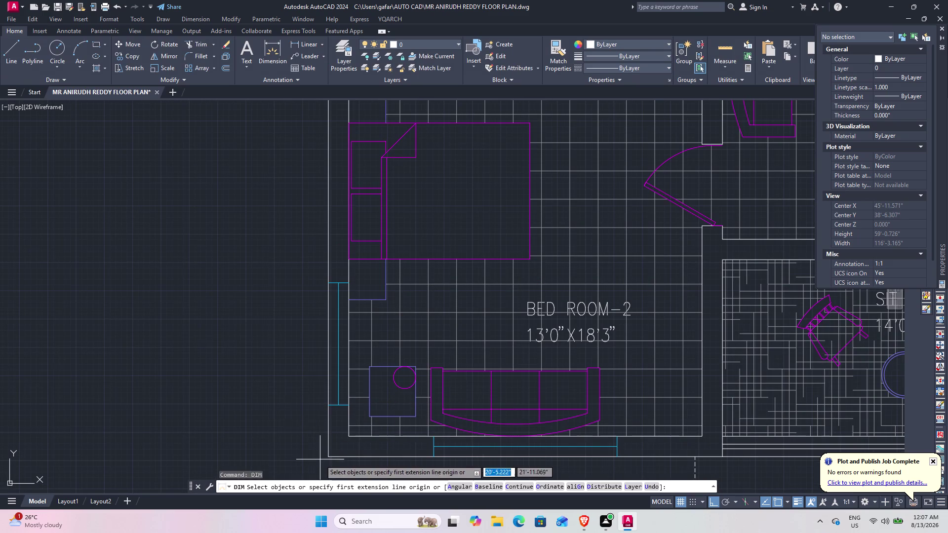
click(326, 455)
scroll(down, 3)
middle_drag(319, 224, 320, 312)
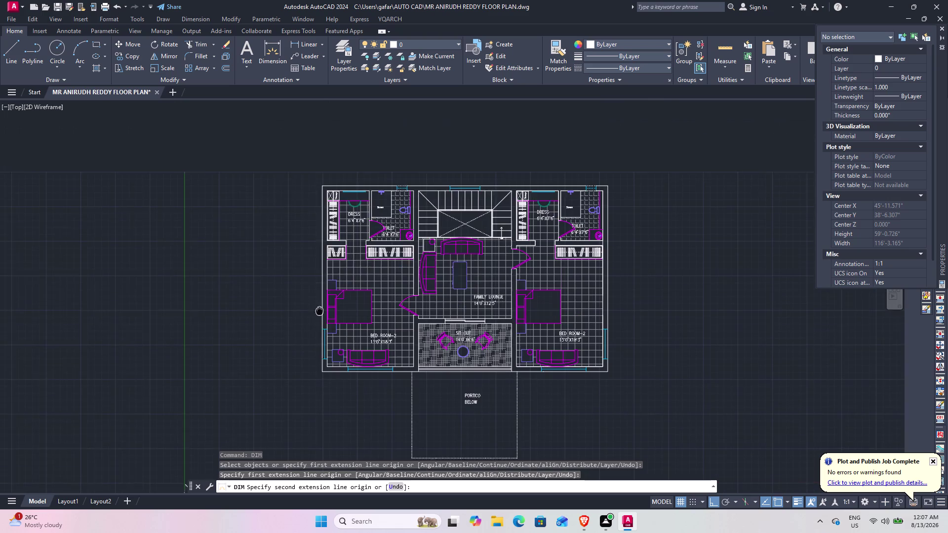
middle_drag(319, 312, 319, 312)
scroll(up, 3)
click(325, 188)
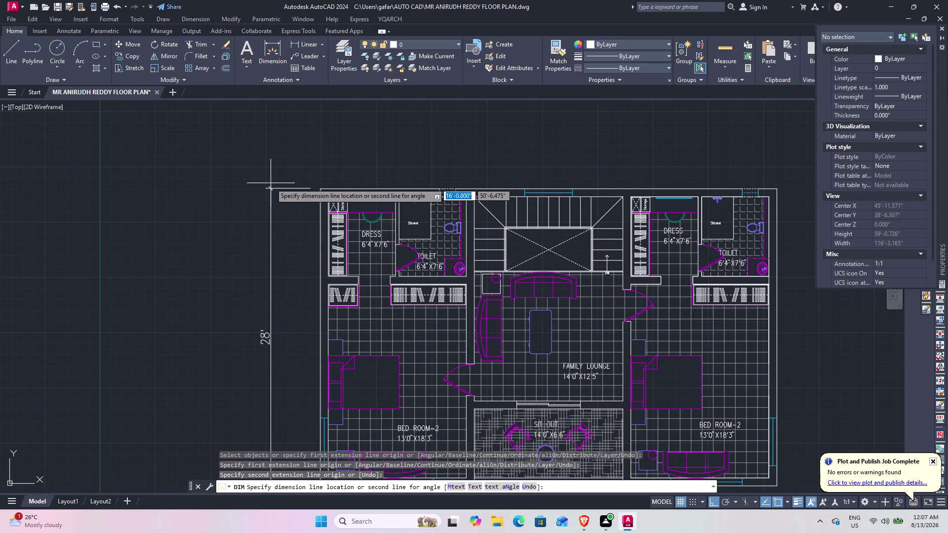
click(270, 183)
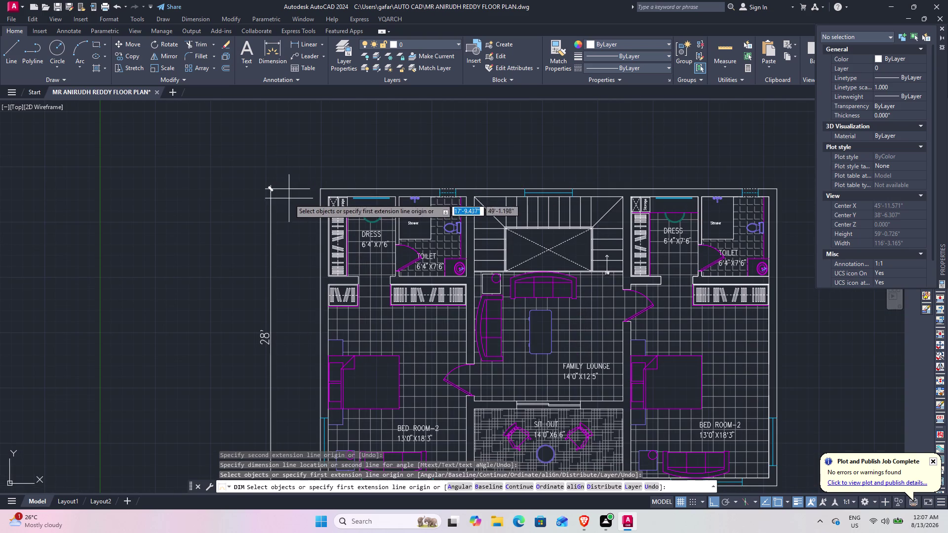
Place the 43' overall width dimension above the plan's top edge.
click(323, 189)
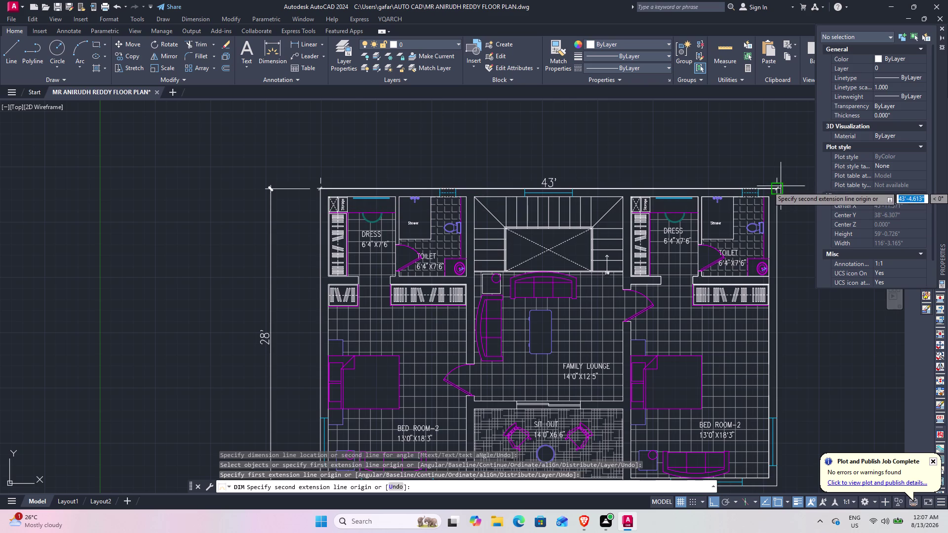
click(779, 187)
click(769, 165)
key(Escape)
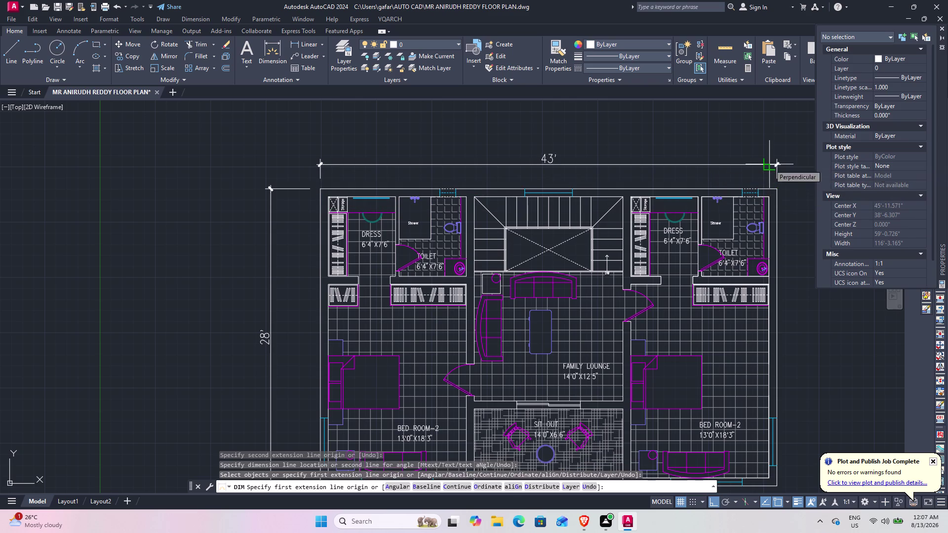
Recentre the view on the dimensioned plan and open the Plot printer list.
scroll(down, 3)
middle_drag(741, 165, 517, 94)
middle_drag(558, 217, 583, 232)
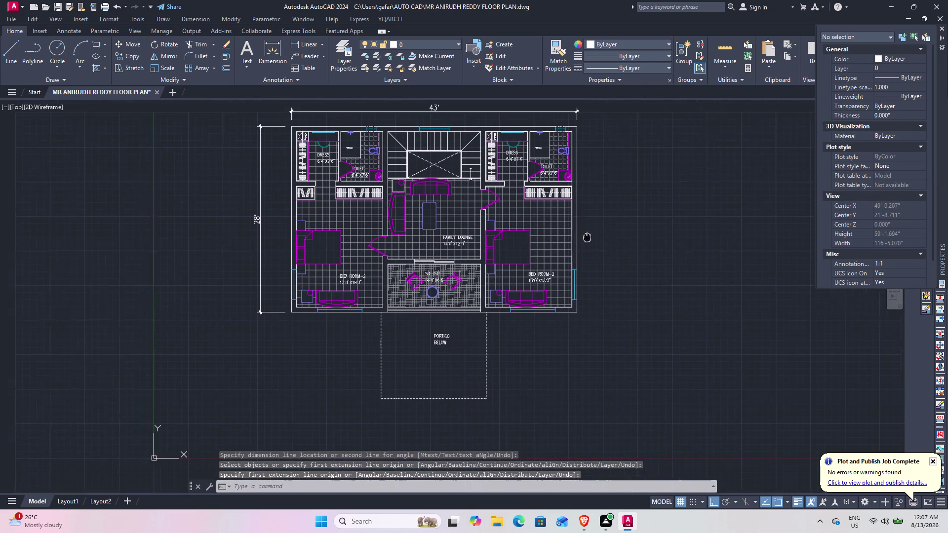
middle_drag(583, 232, 602, 258)
scroll(down, 3)
middle_drag(588, 256, 517, 269)
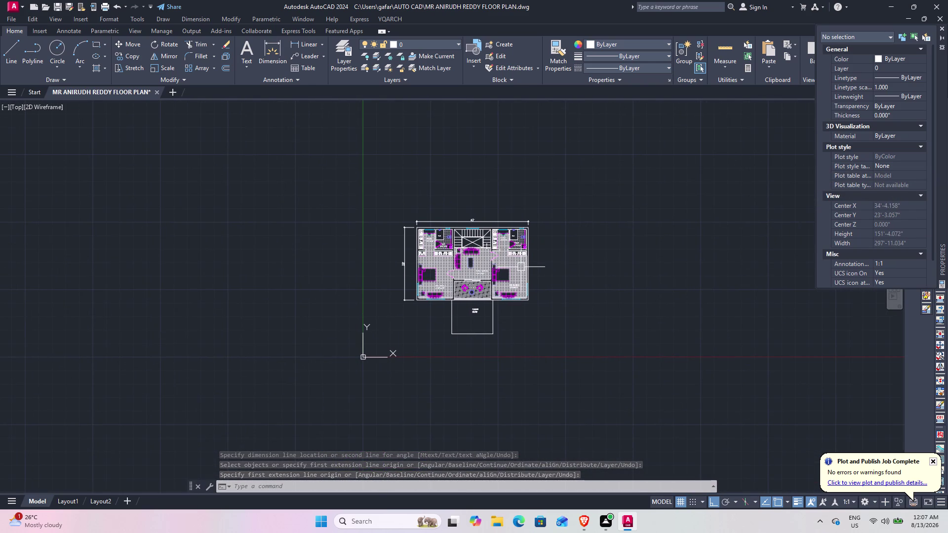
click(521, 266)
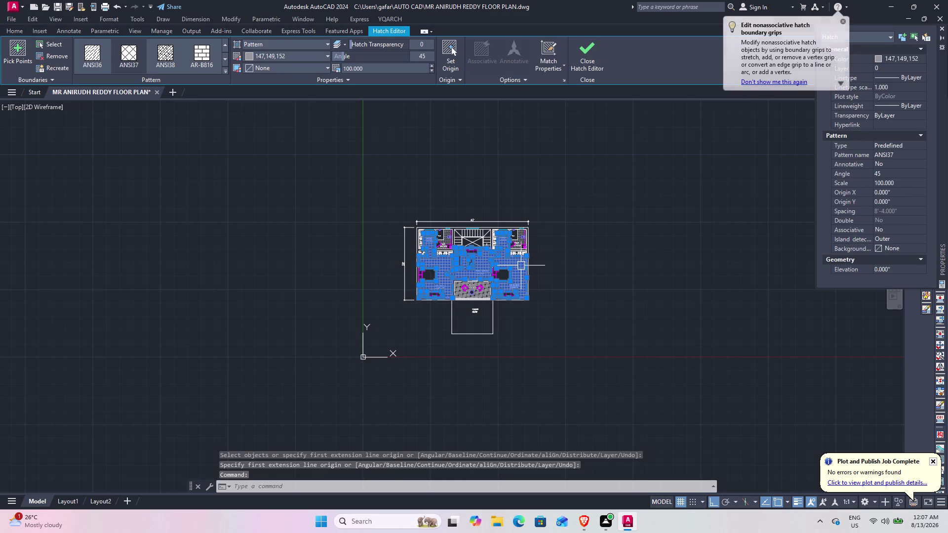
key(Escape)
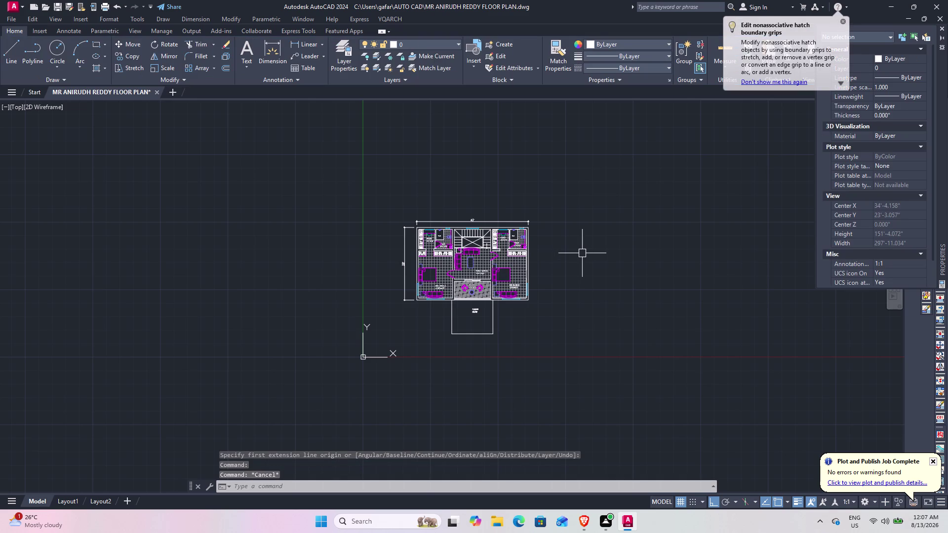
key(ctrl+p)
click(372, 190)
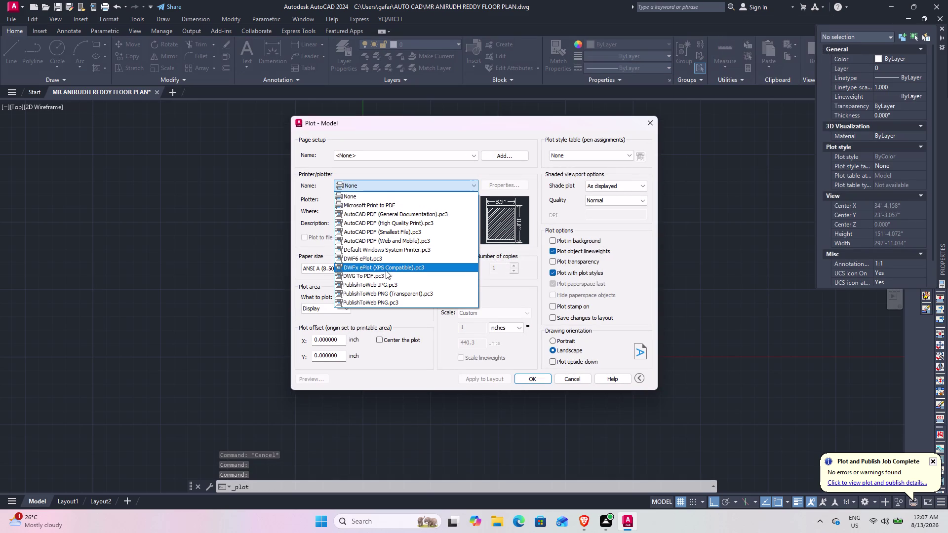
Plot with DWG To PDF.pc3 on landscape ISO A4 (297 x 210) paper.
click(383, 280)
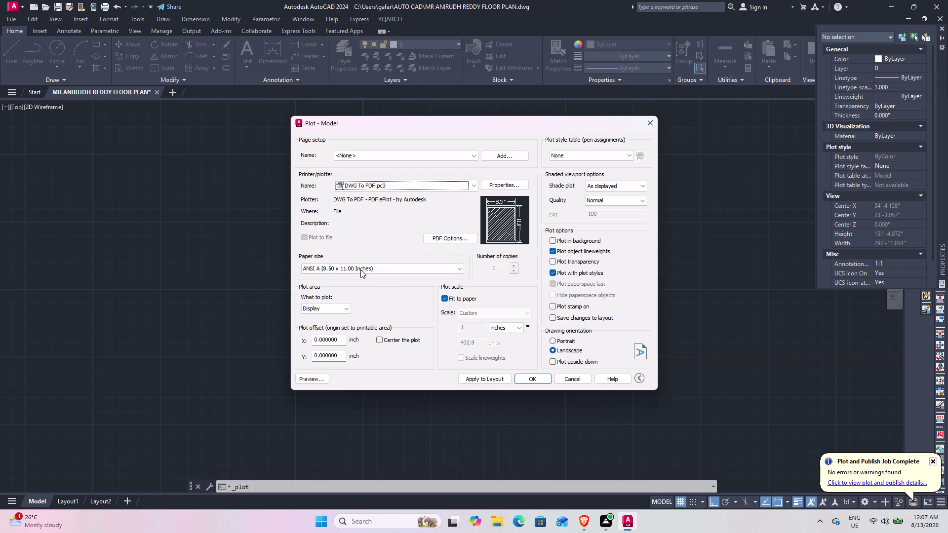
click(378, 269)
scroll(down, 3)
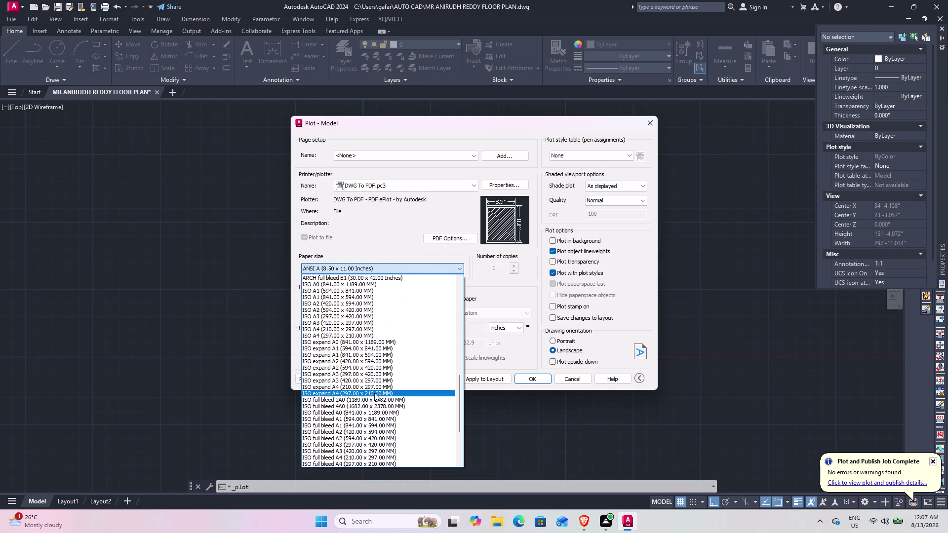
scroll(down, 3)
scroll(down, 3)
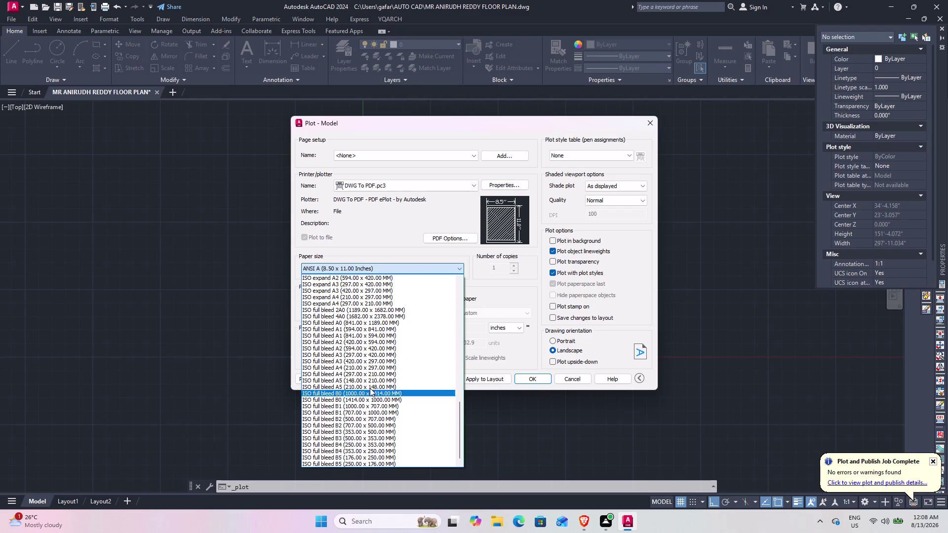
scroll(up, 3)
click(365, 343)
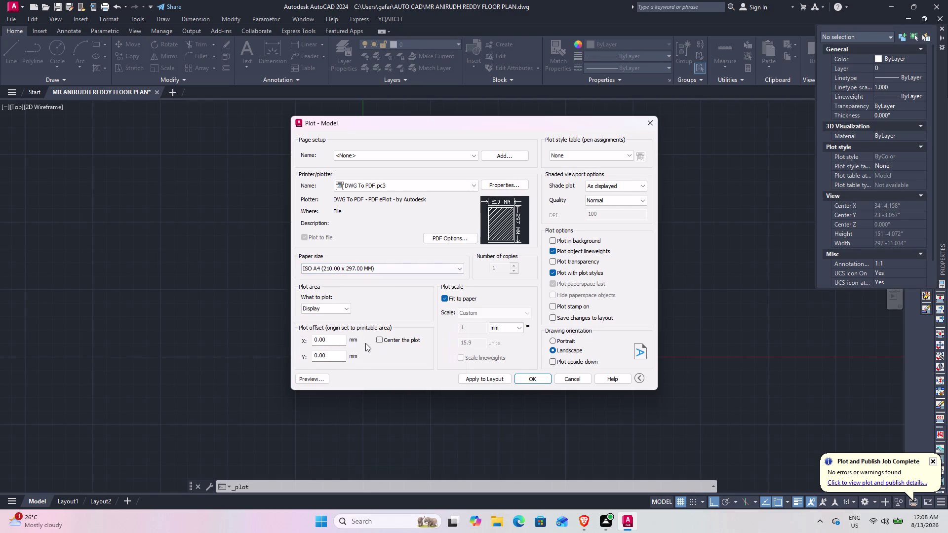
click(364, 268)
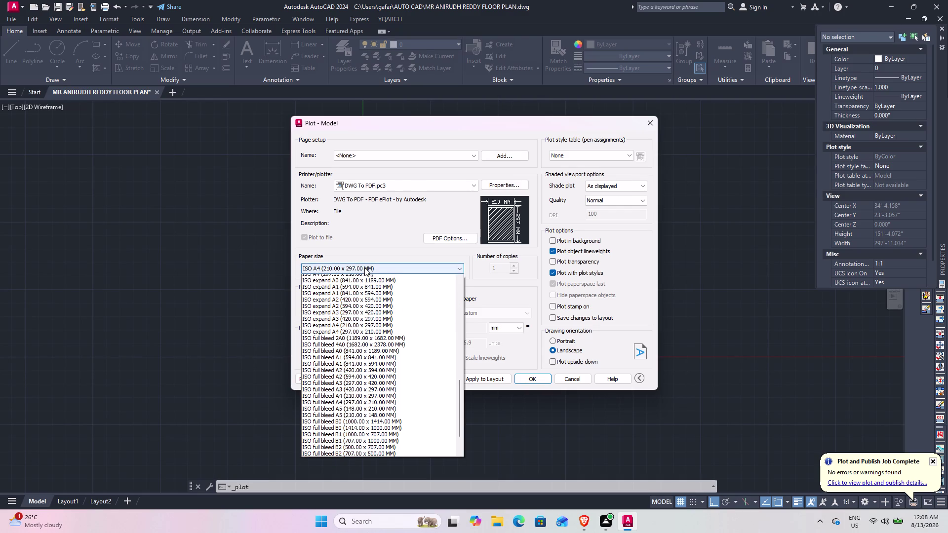
scroll(down, 3)
scroll(down, 3)
scroll(up, 3)
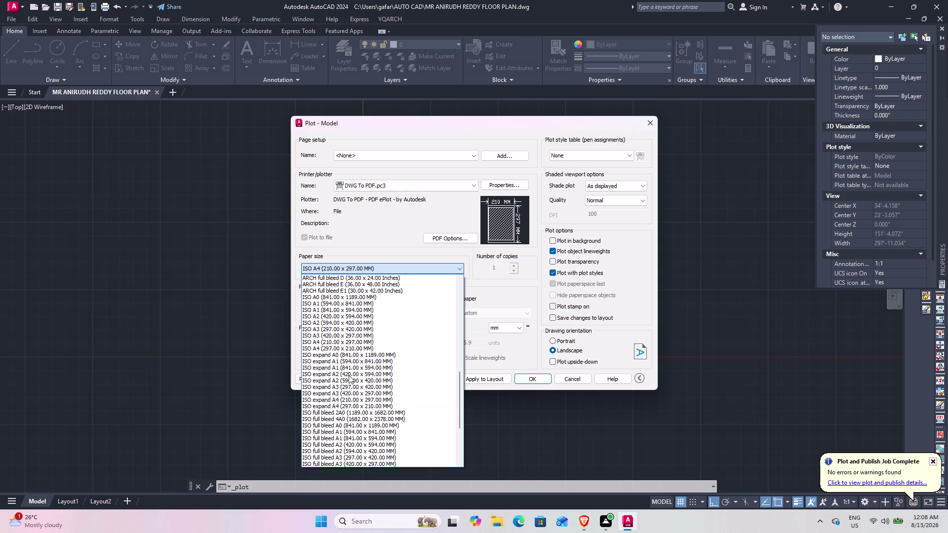
click(355, 349)
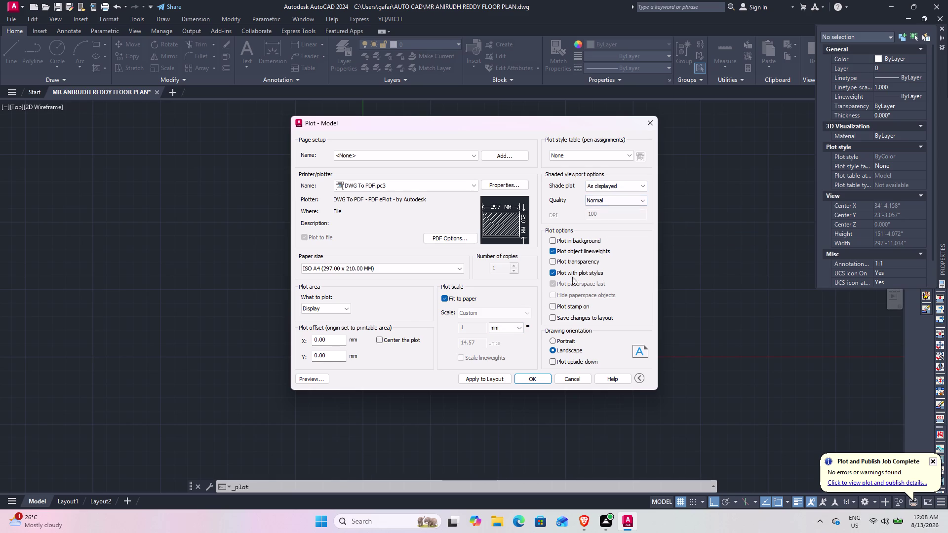
Set plot quality to Maximum and plot, overwriting the earlier PDF file.
click(615, 203)
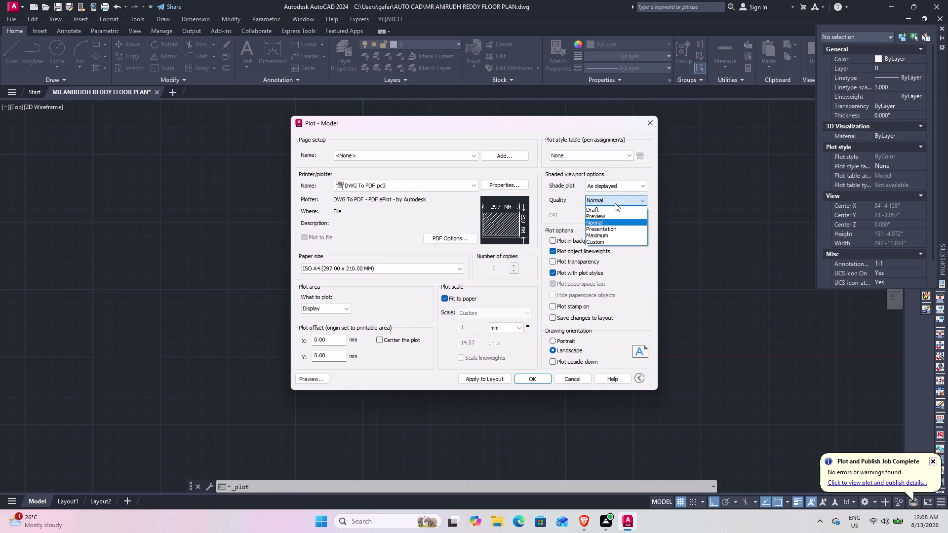
click(617, 235)
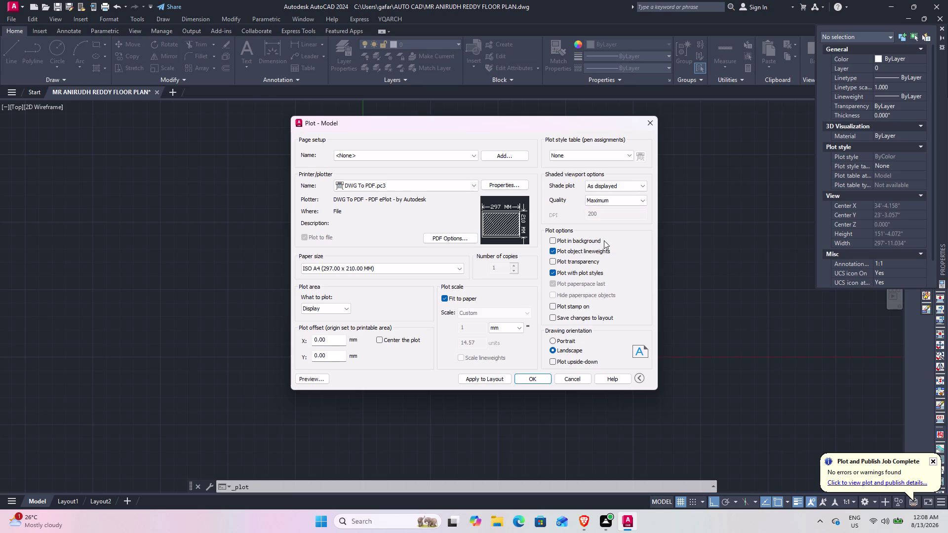
click(534, 378)
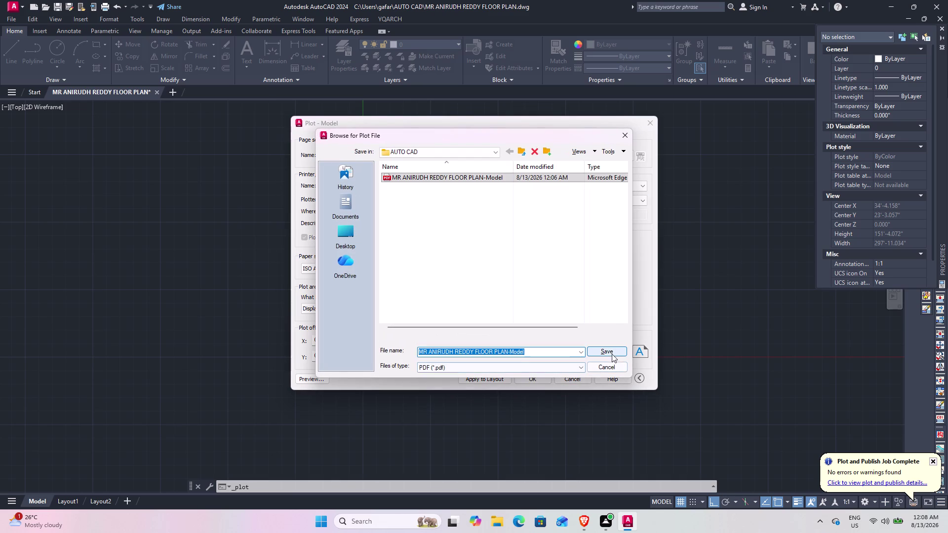
click(613, 352)
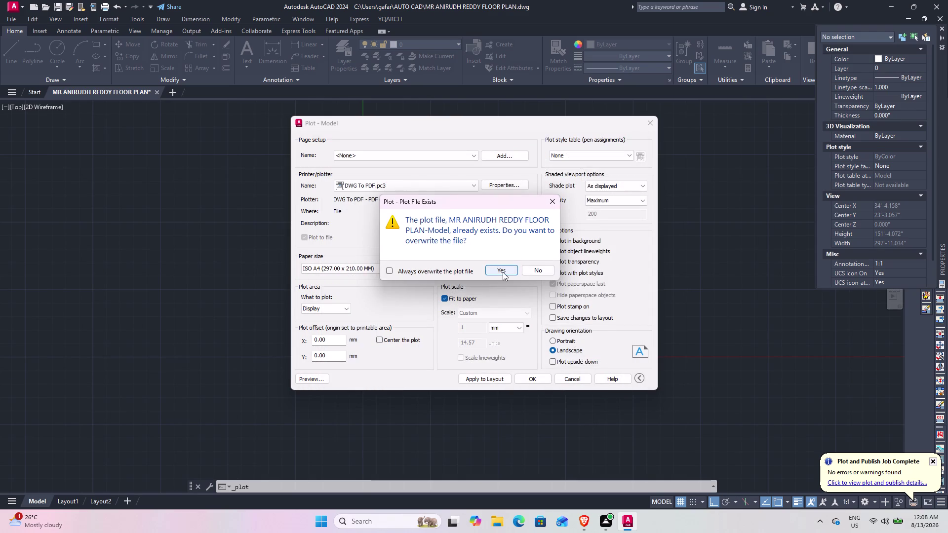
click(502, 272)
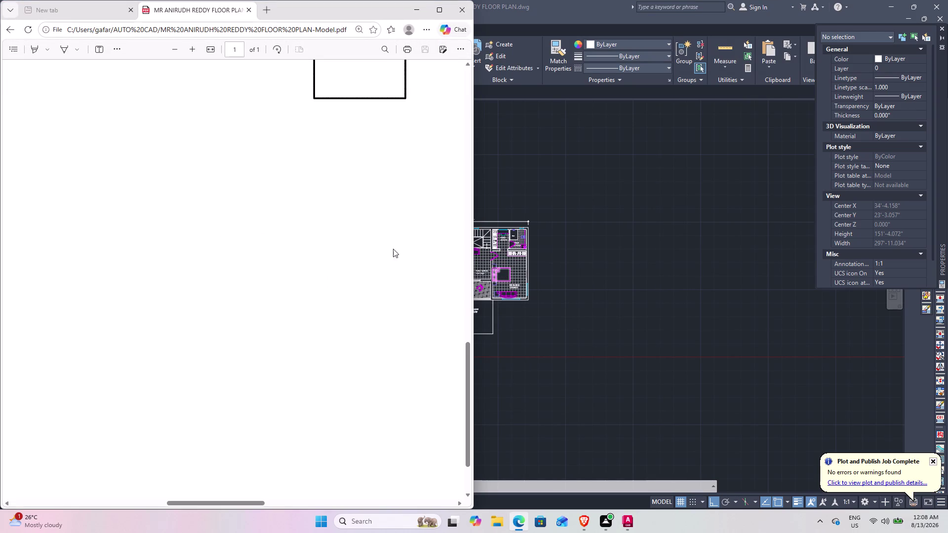
Scroll through the PDF in Edge to check the 43' dimension, then return to AutoCAD.
scroll(down, 3)
scroll(up, 3)
scroll(down, 3)
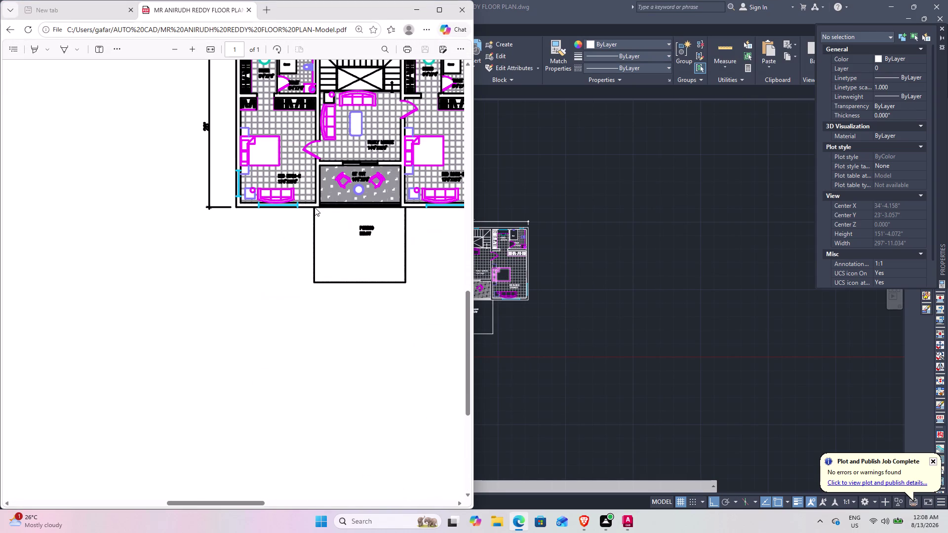
scroll(down, 3)
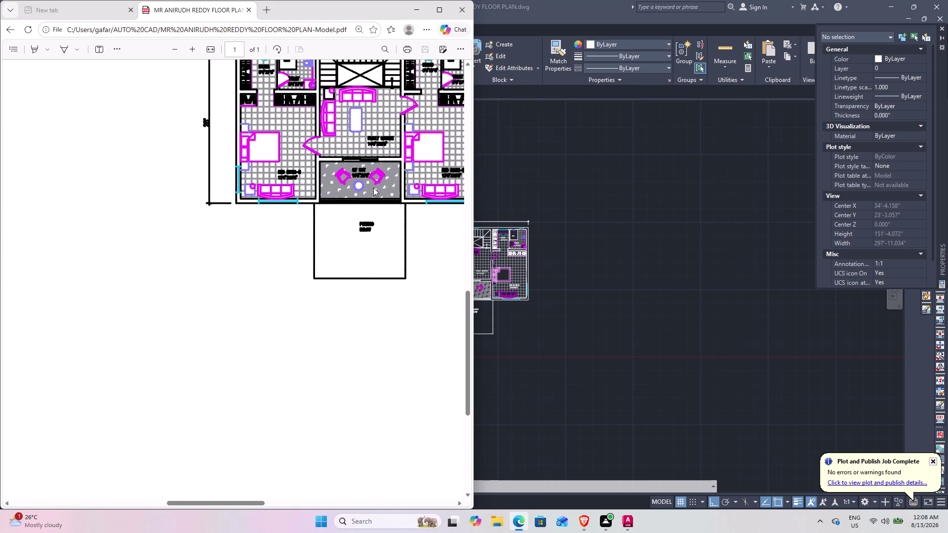
scroll(down, 3)
scroll(up, 3)
scroll(up, 3)
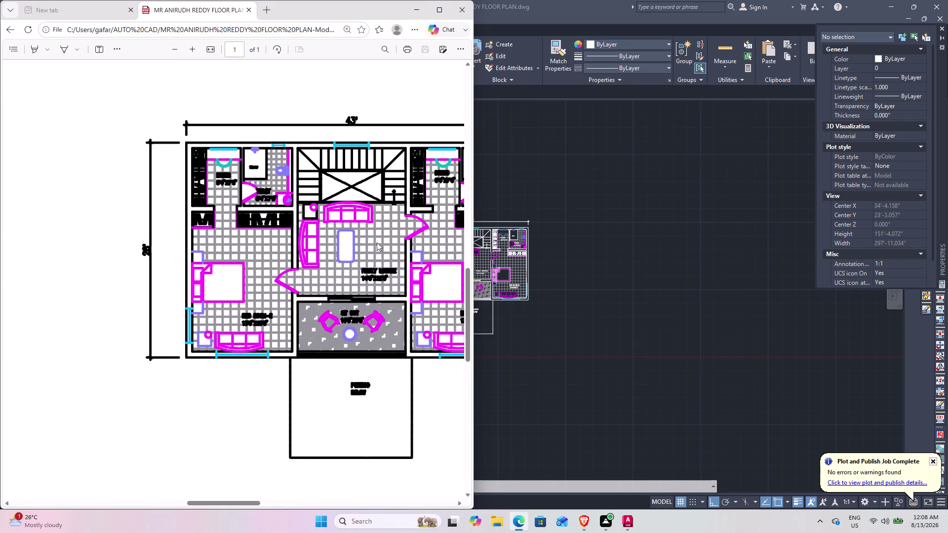
scroll(up, 3)
scroll(up, 3)
click(458, 14)
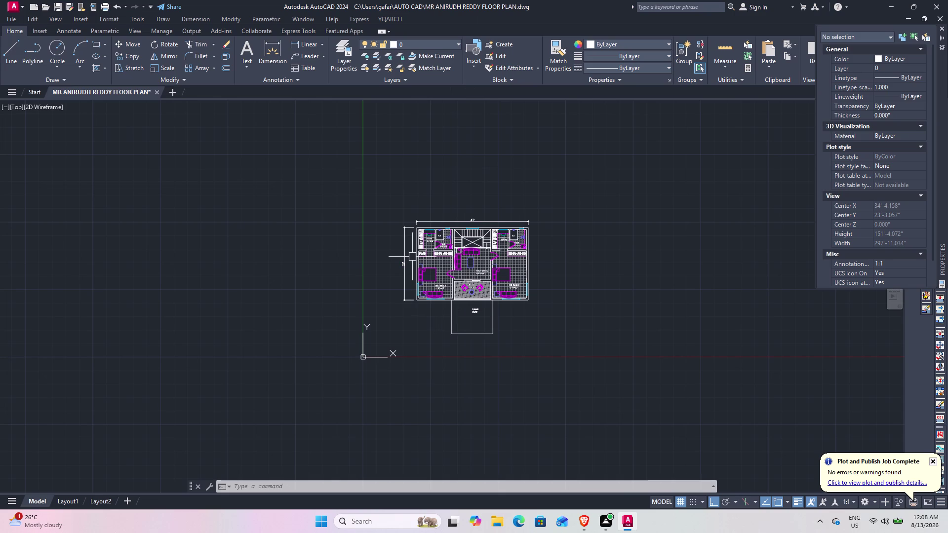
Start a new plot to DWG To PDF.pc3 on ISO A4 (297 x 210 MM) paper.
key(ctrl+p)
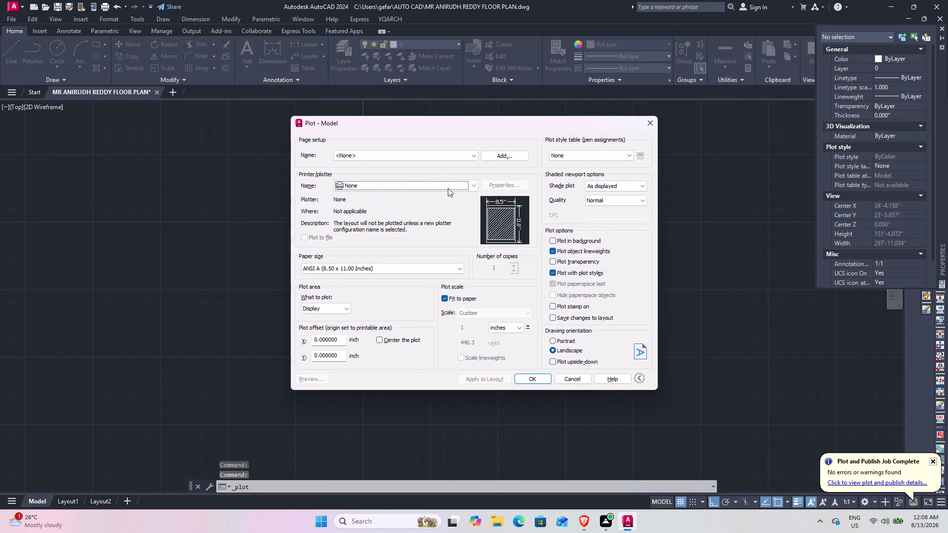
click(379, 188)
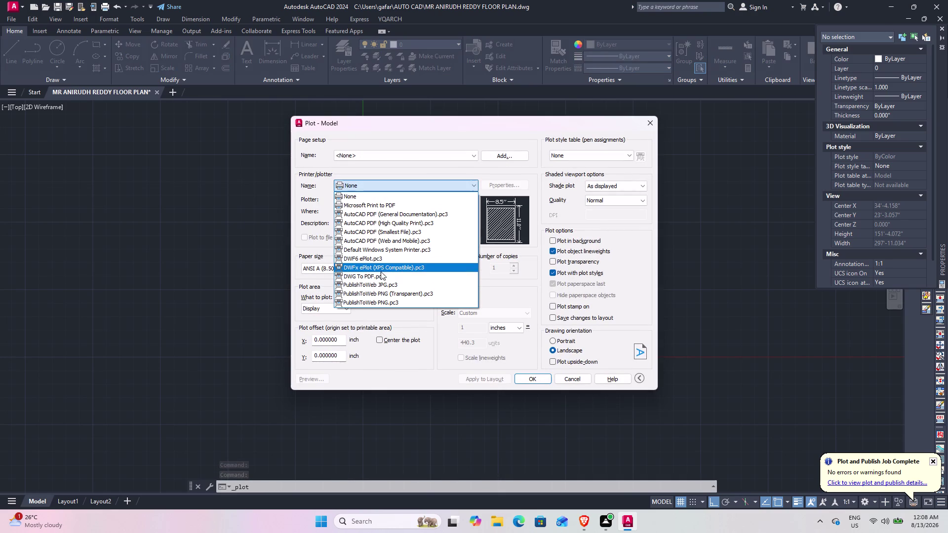
click(379, 279)
click(372, 270)
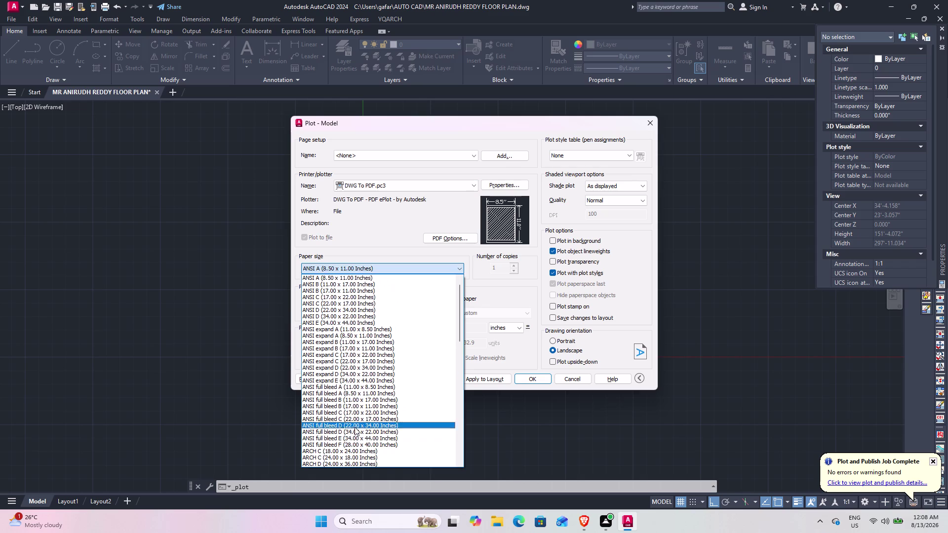
scroll(down, 3)
scroll(down, 3)
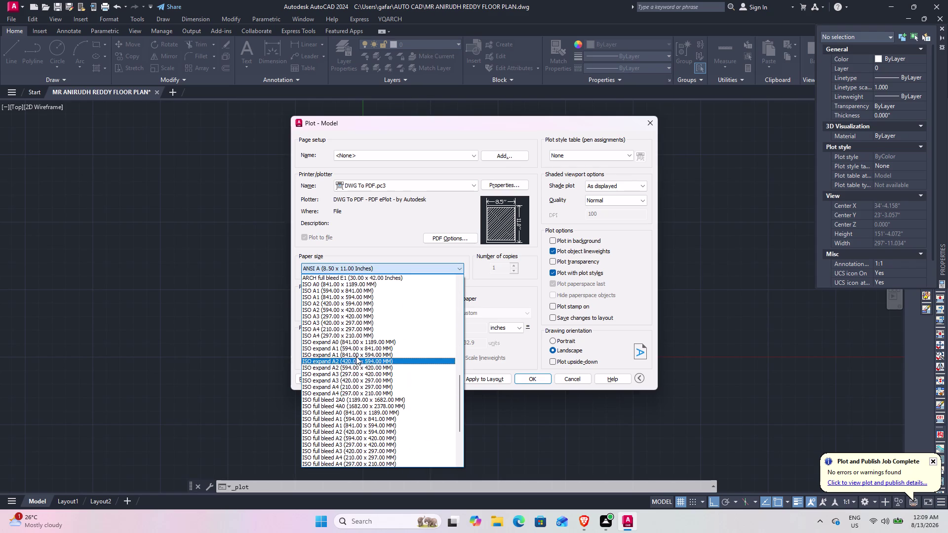
click(356, 334)
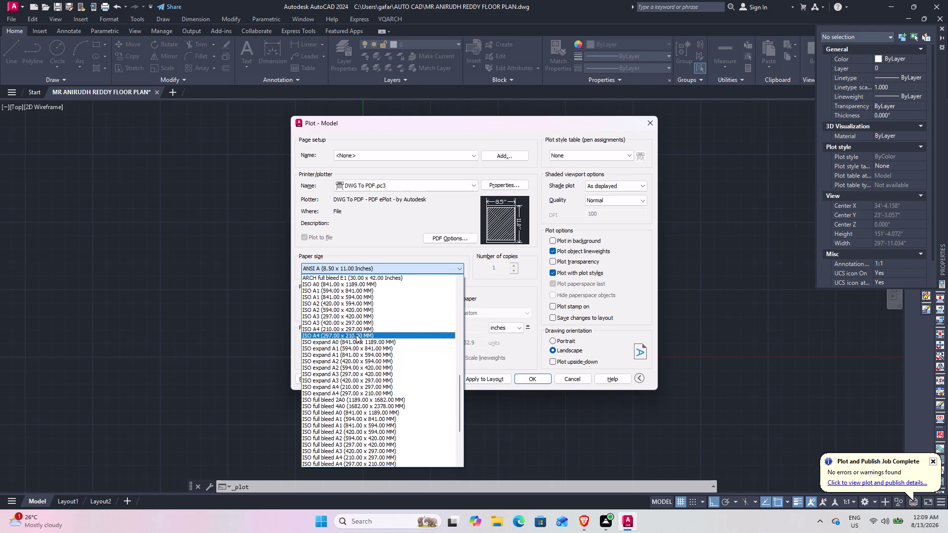
Set plot quality to Draft and save the PDF, replacing the existing file.
click(609, 196)
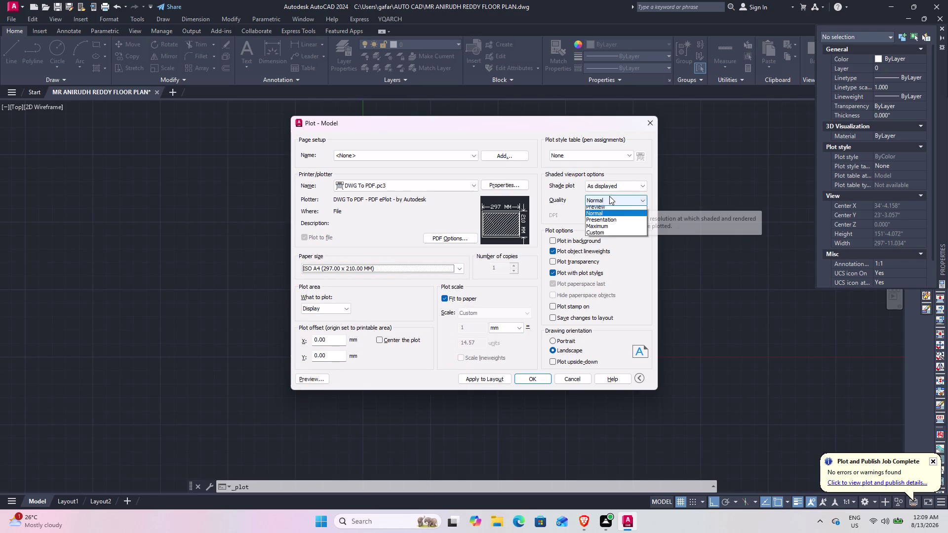
click(609, 212)
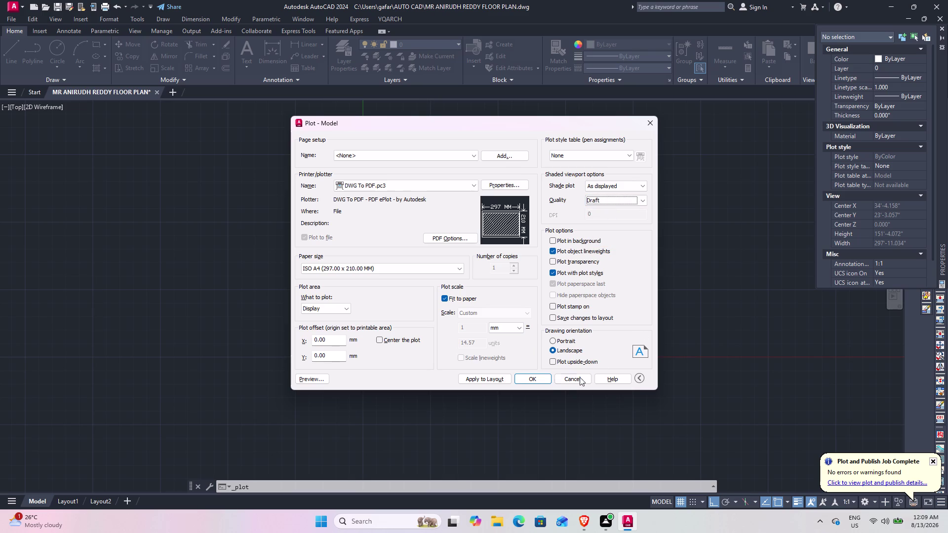
click(531, 377)
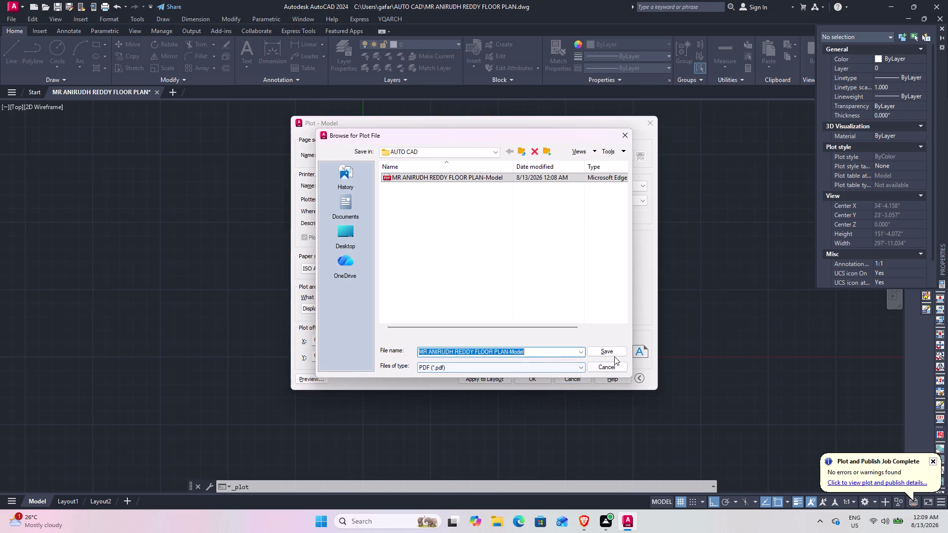
click(615, 347)
click(504, 269)
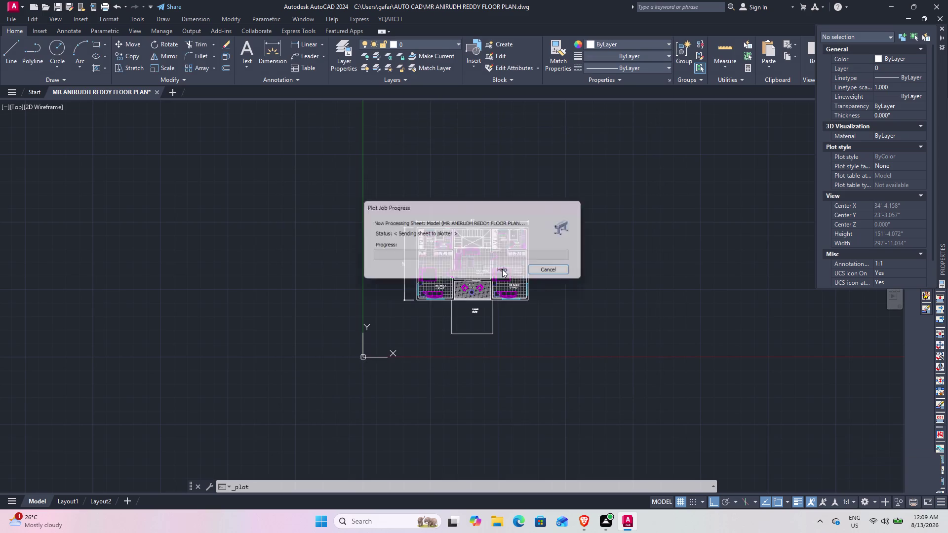
scroll(down, 3)
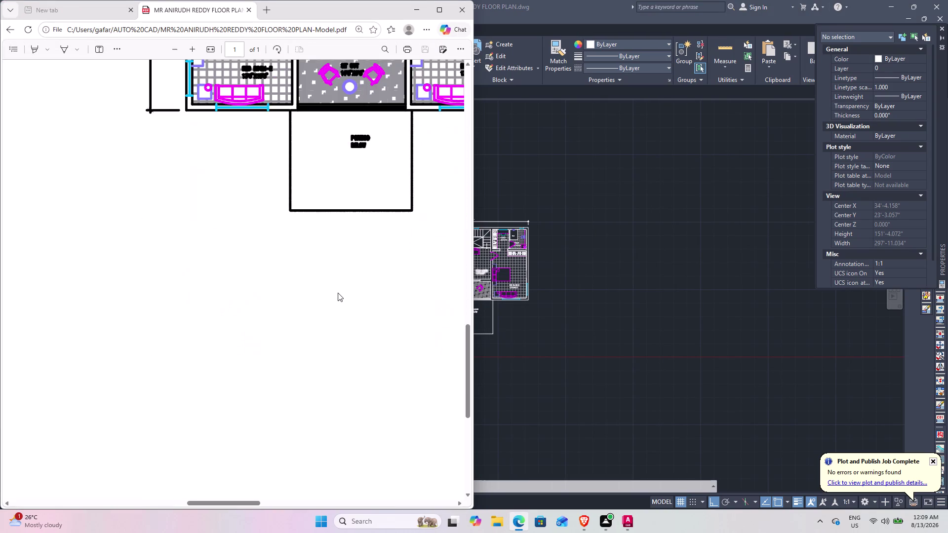
Scroll through the draft-quality PDF in Edge, then close the PDF window.
scroll(up, 3)
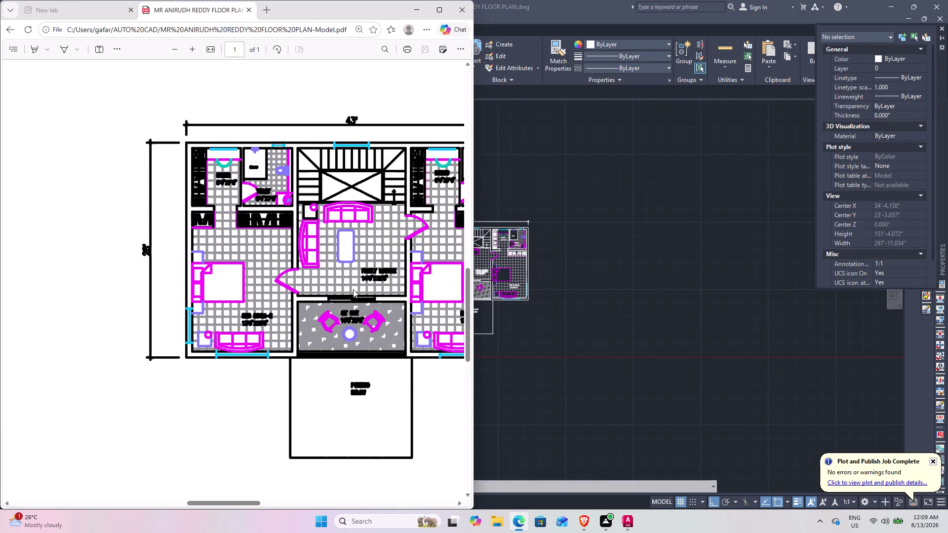
scroll(up, 3)
scroll(down, 3)
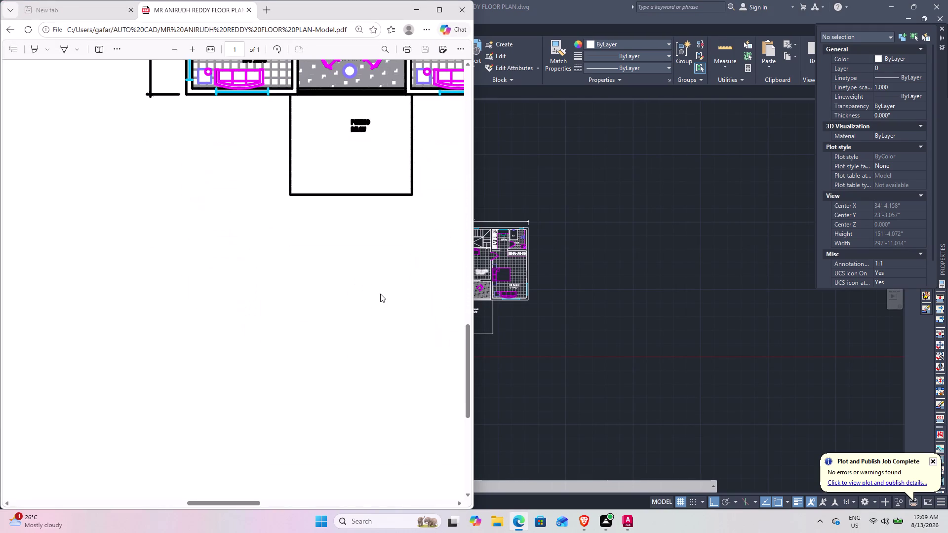
scroll(up, 3)
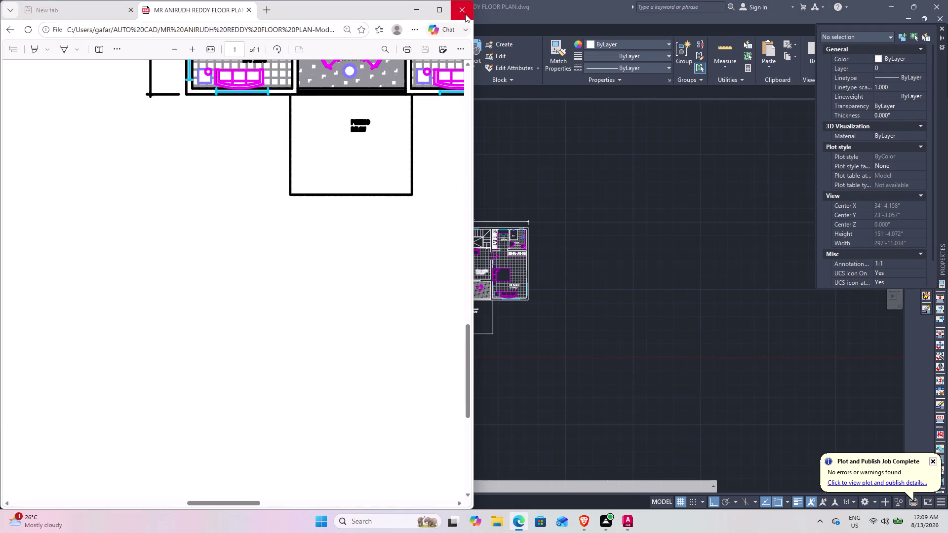
click(418, 6)
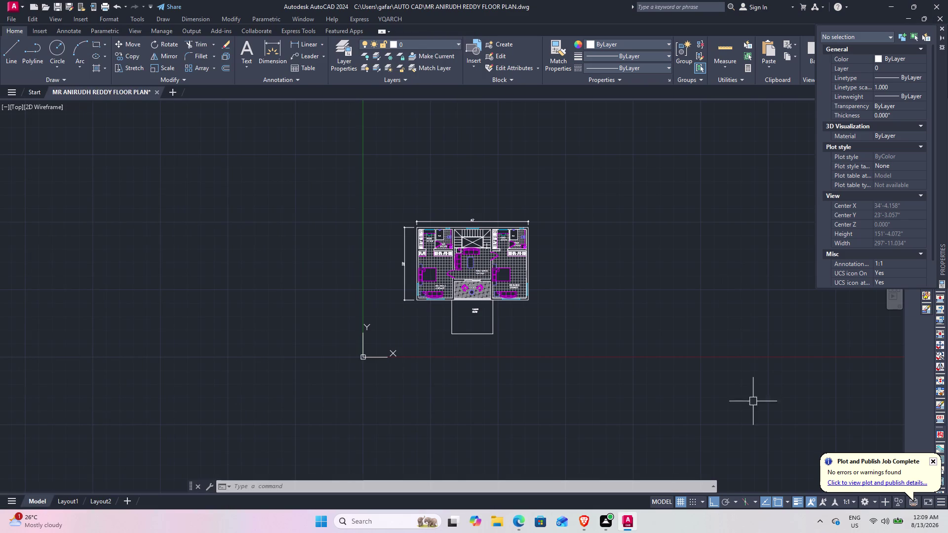
Toggle lineweight display, then plot to DWG To PDF.pc3 on ISO expand A4 paper.
click(794, 499)
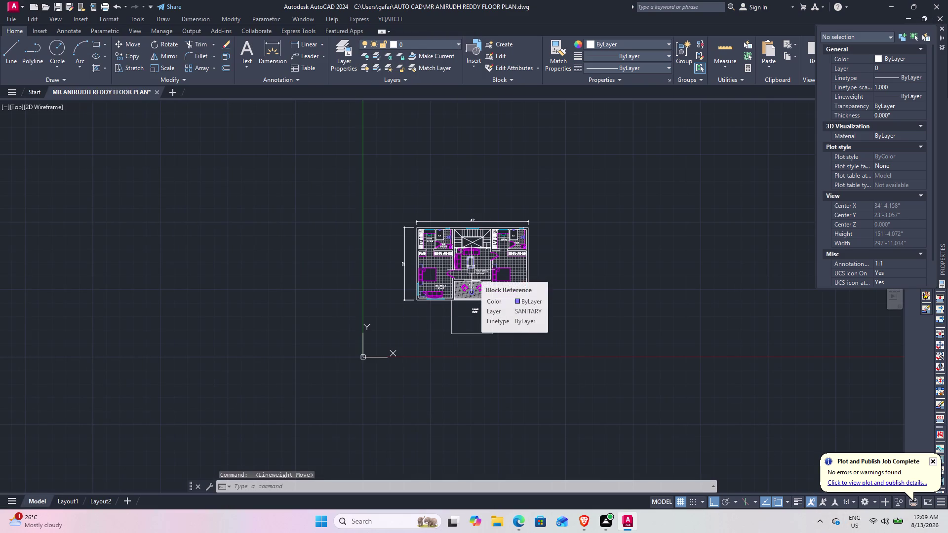
key(ctrl+p)
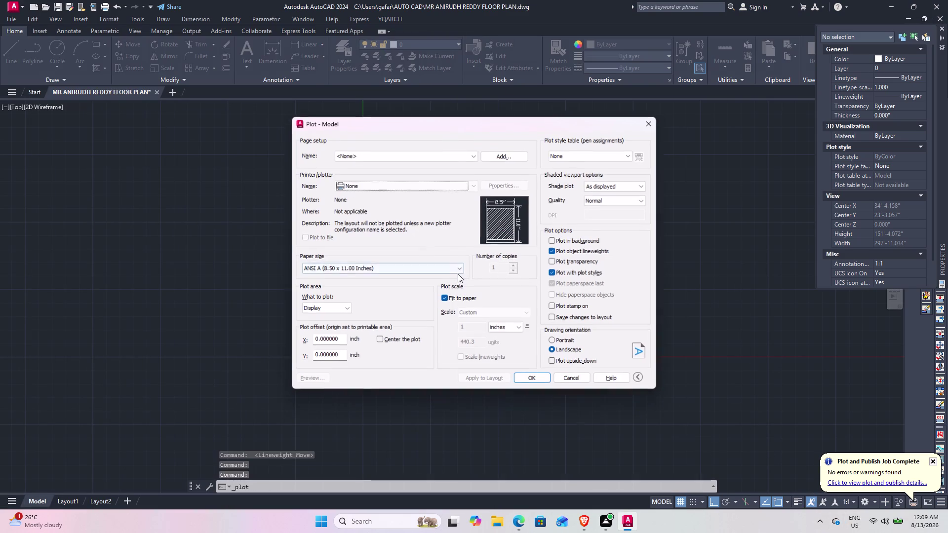
click(413, 184)
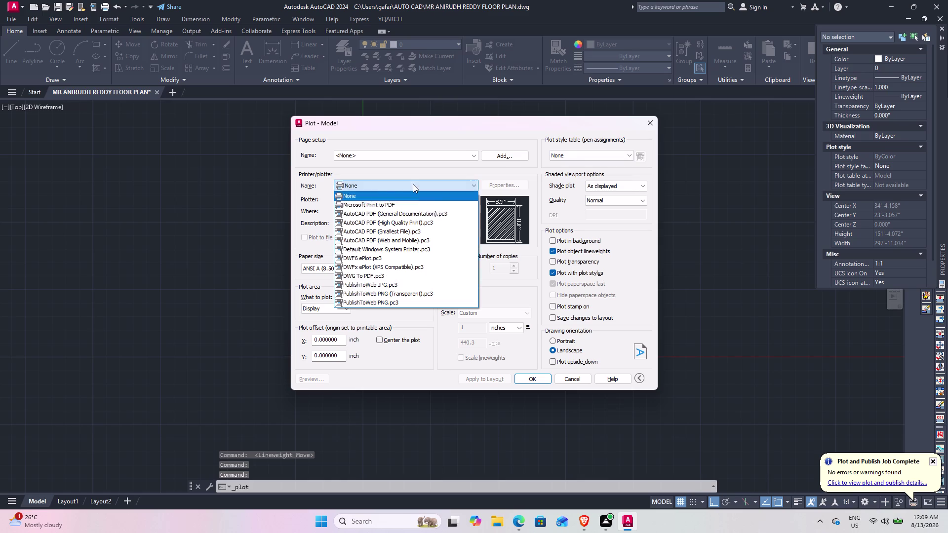
click(386, 275)
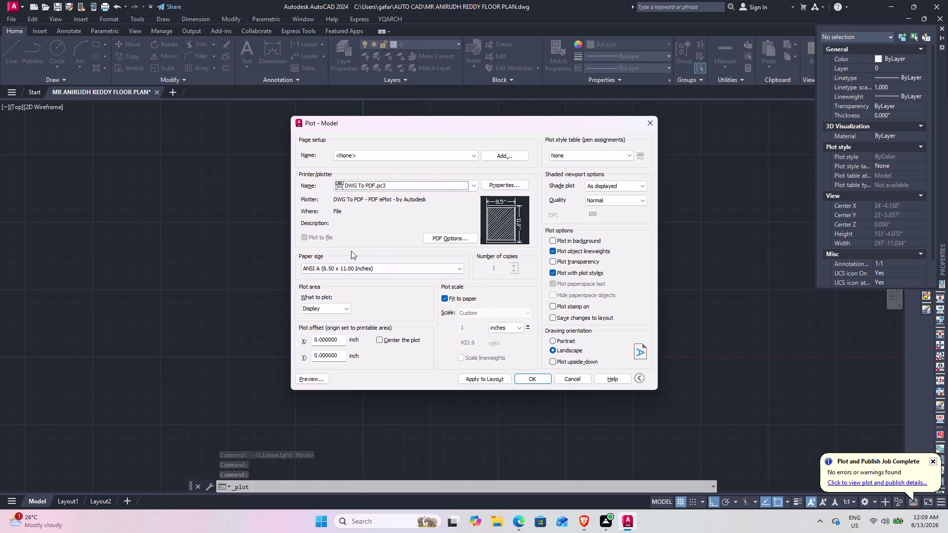
click(376, 269)
scroll(down, 3)
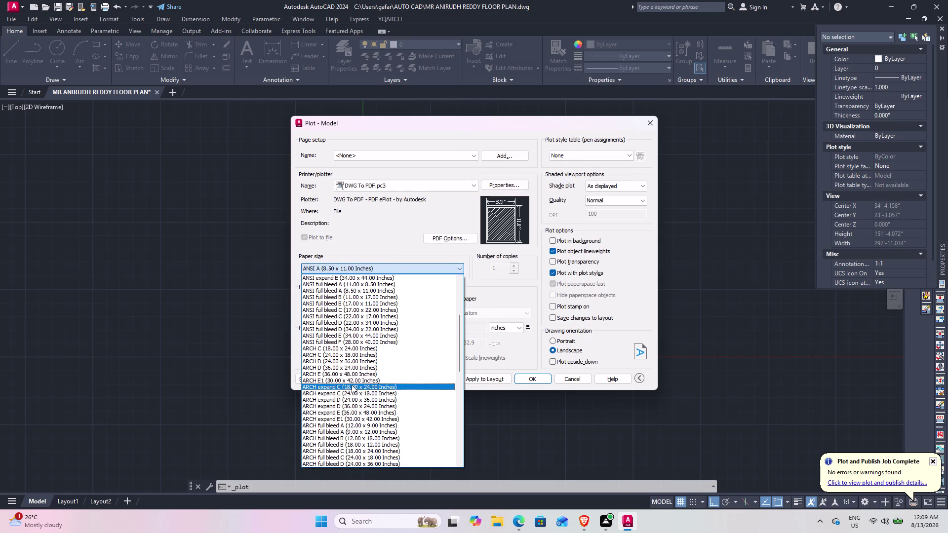
scroll(down, 3)
scroll(down, 3)
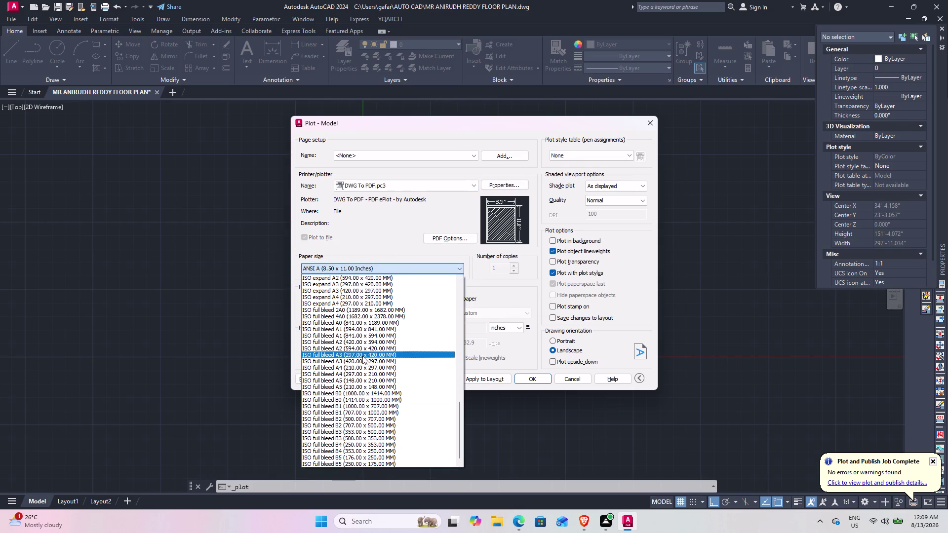
click(369, 302)
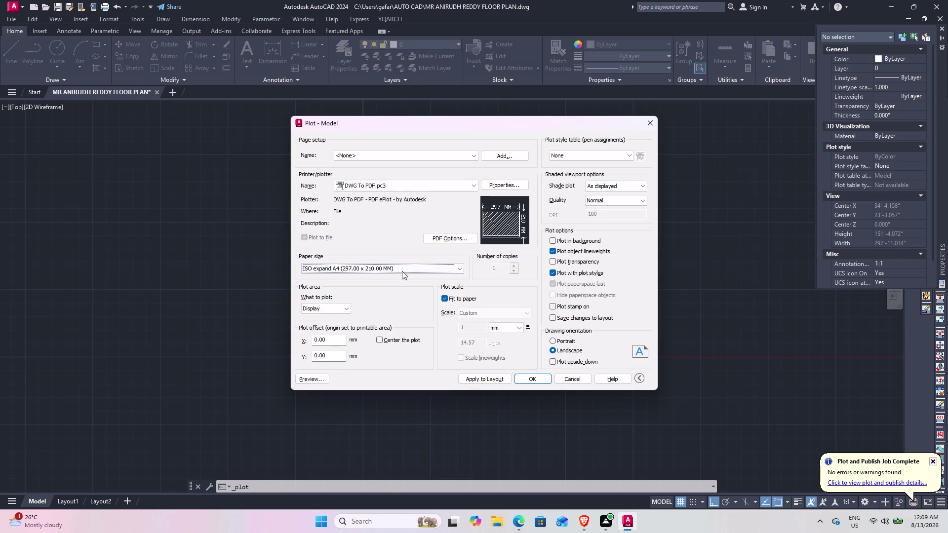
Set shade plot to Legacy wireframe and save, overwriting the existing PDF.
click(612, 188)
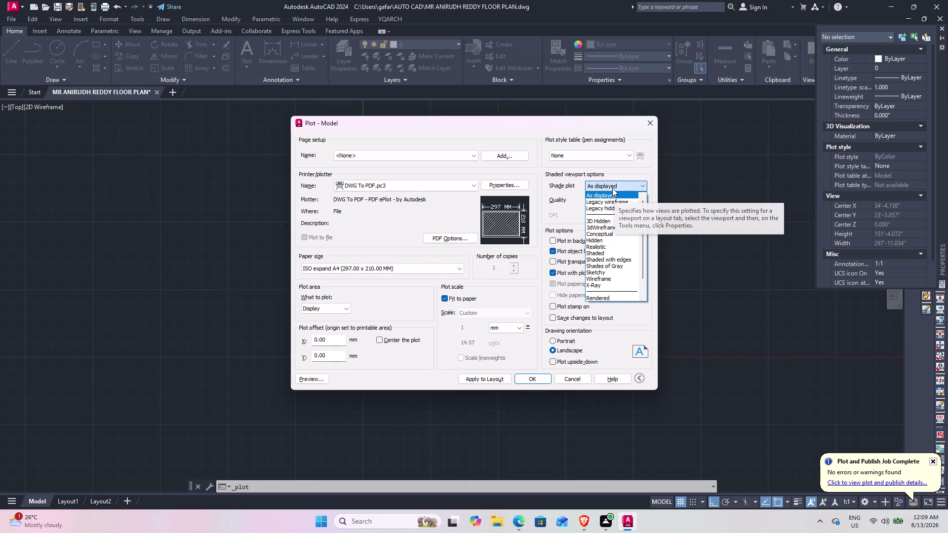
click(613, 202)
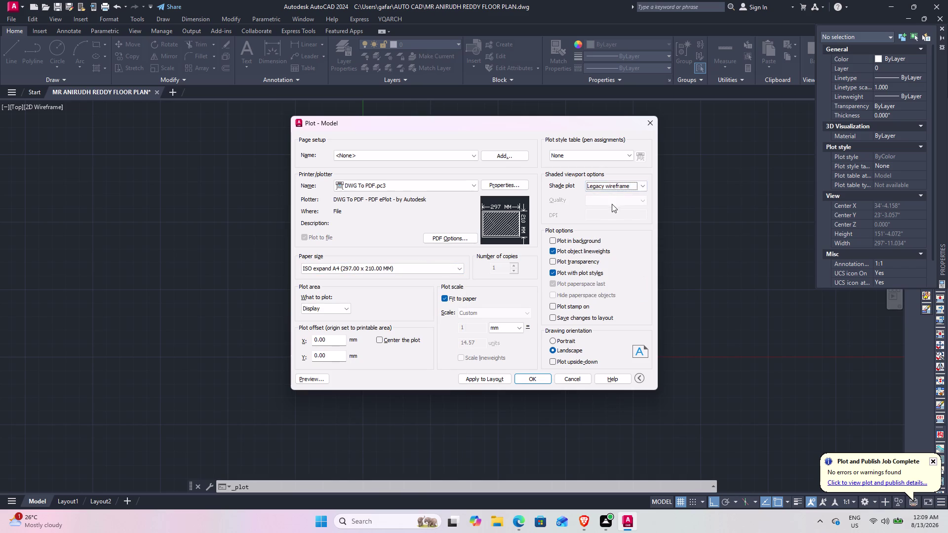
click(534, 377)
click(601, 350)
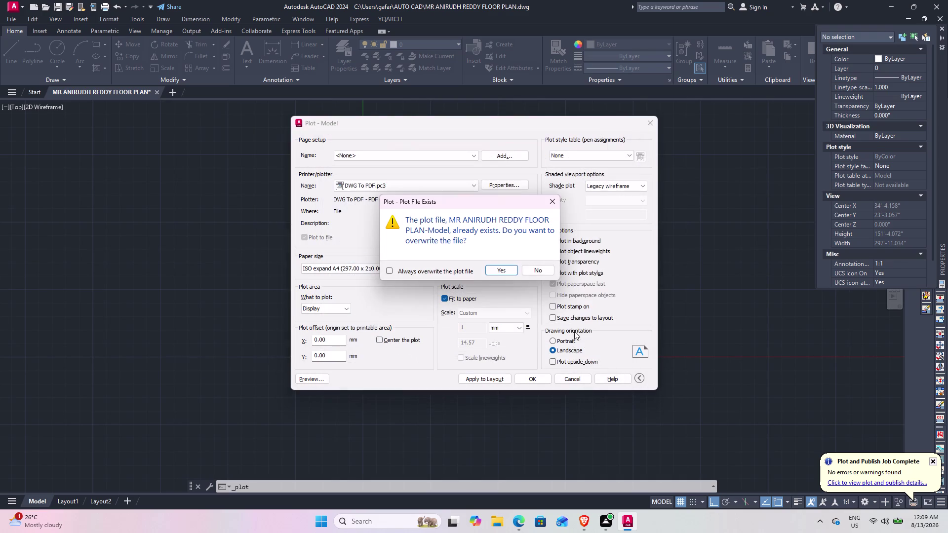
click(509, 267)
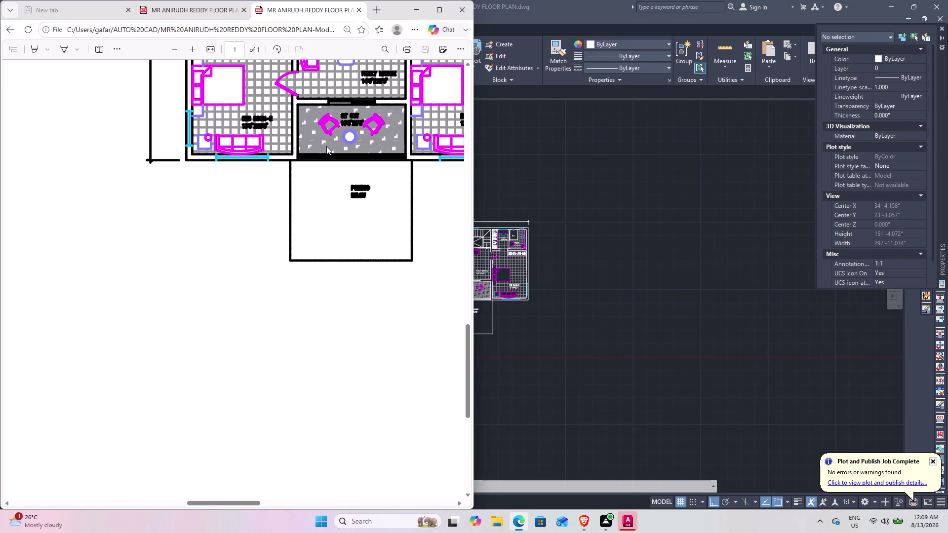
scroll(up, 3)
scroll(down, 3)
scroll(up, 3)
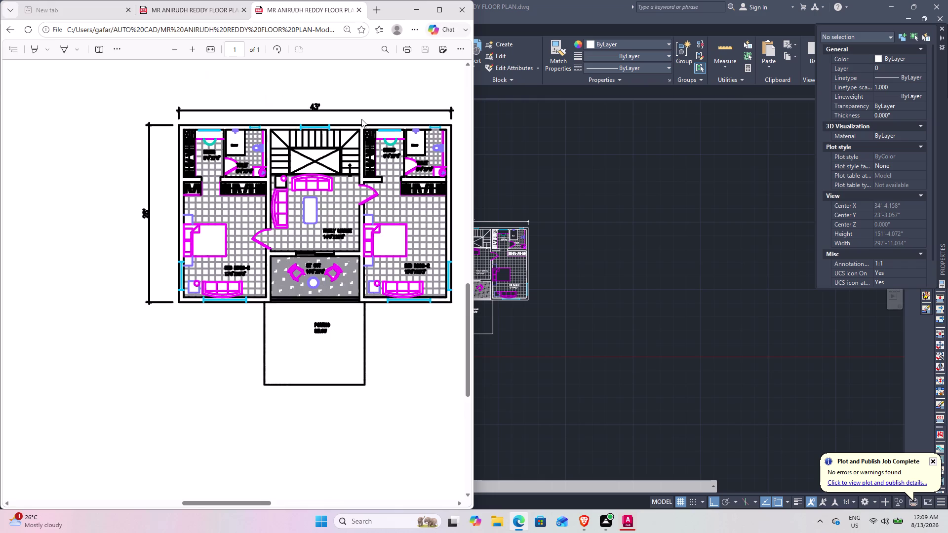
scroll(up, 3)
scroll(down, 3)
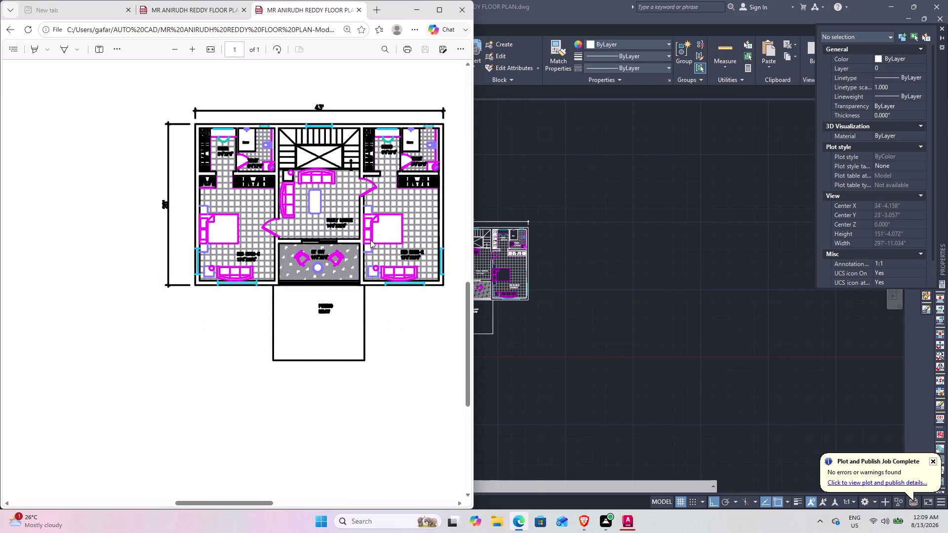
click(415, 10)
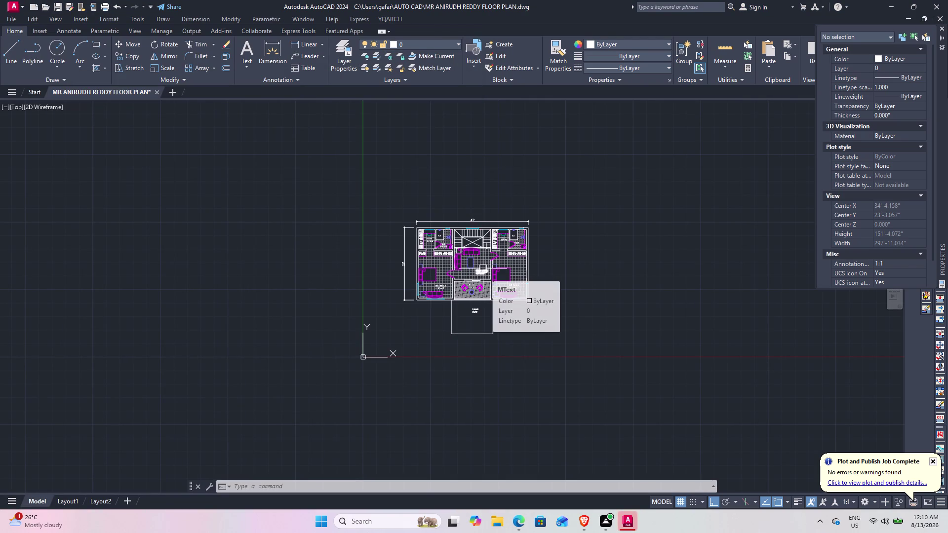
Start a new plot to DWG To PDF.pc3 on ISO A4 paper.
key(ctrl+p)
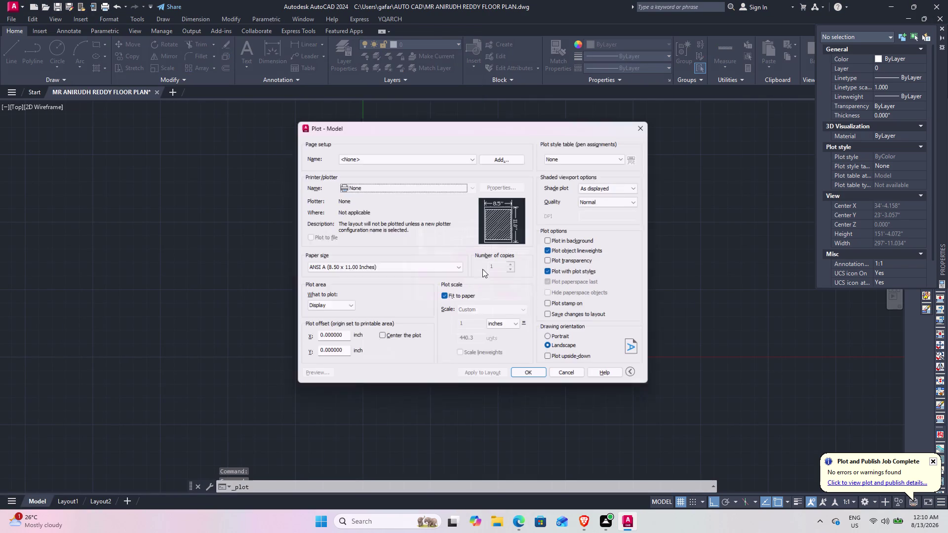
click(398, 181)
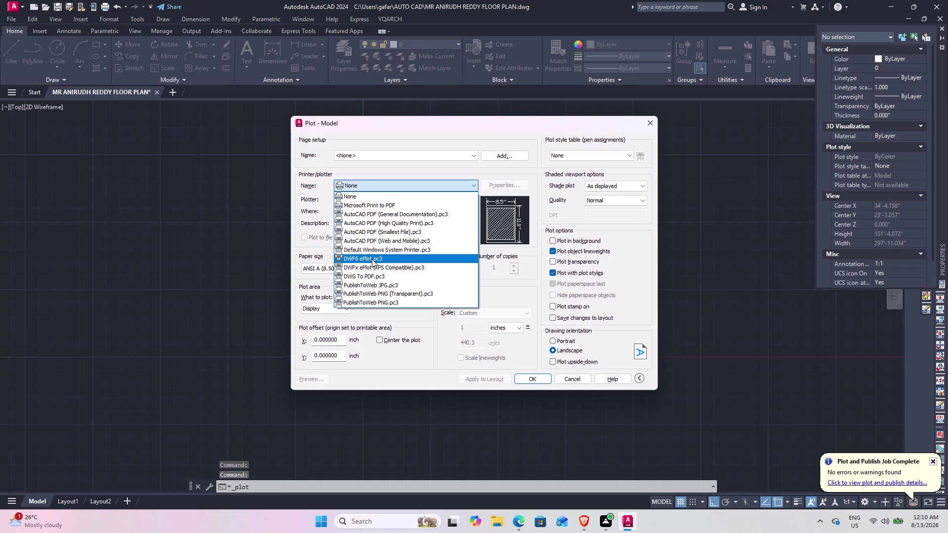
click(371, 274)
click(363, 272)
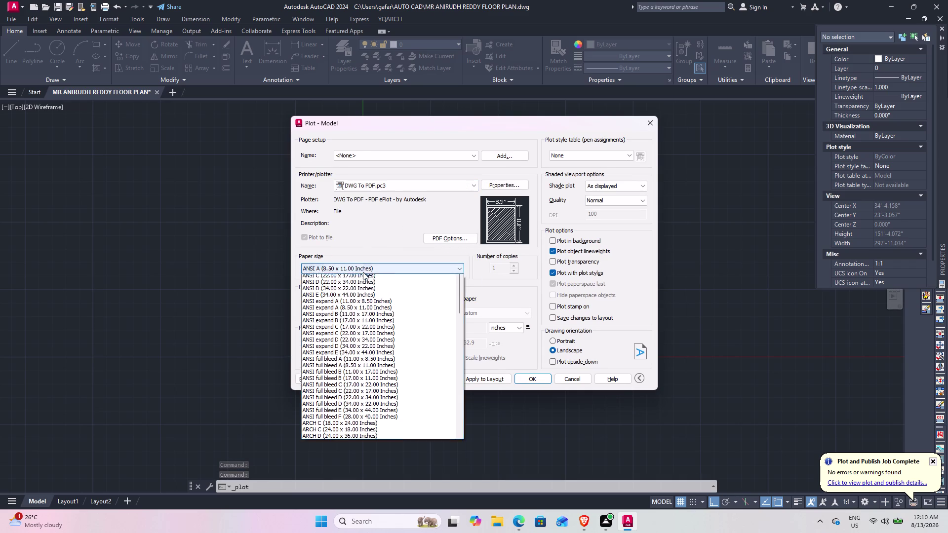
scroll(down, 3)
scroll(down, 3)
scroll(up, 3)
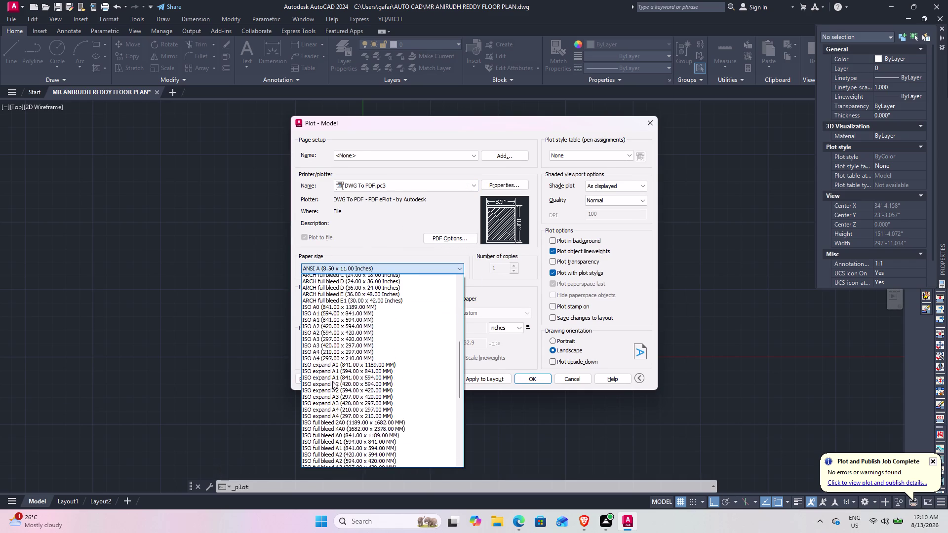
click(348, 452)
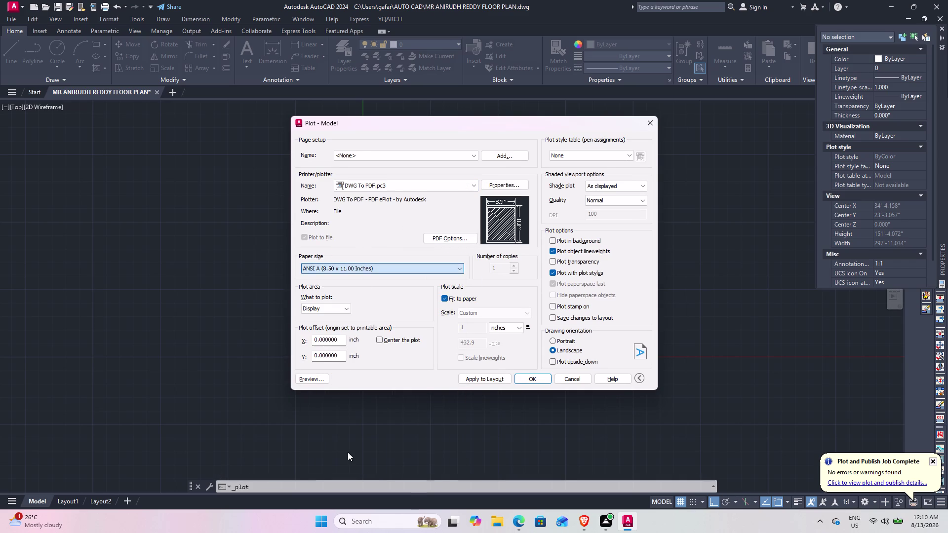
Keep no plot style and normal quality, drop object lineweights, and overwrite the PDF.
click(592, 159)
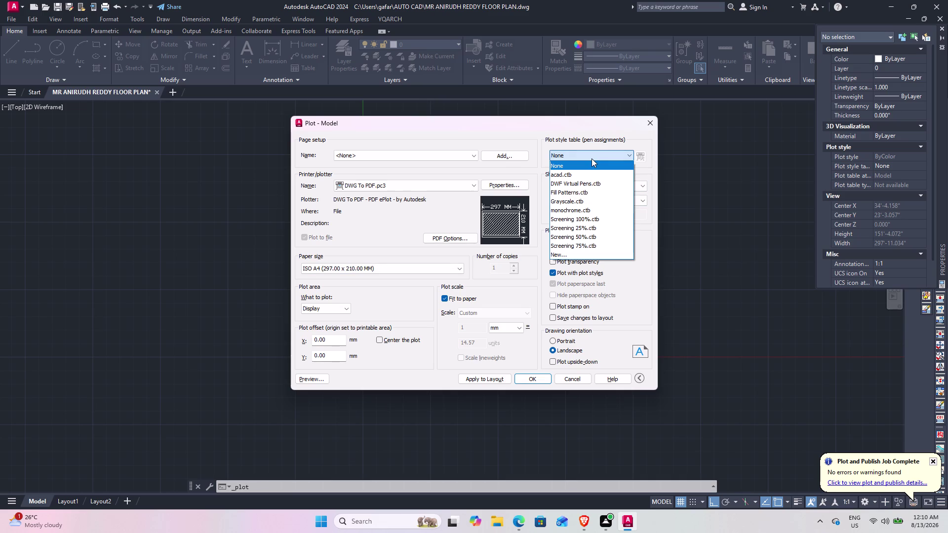
click(591, 159)
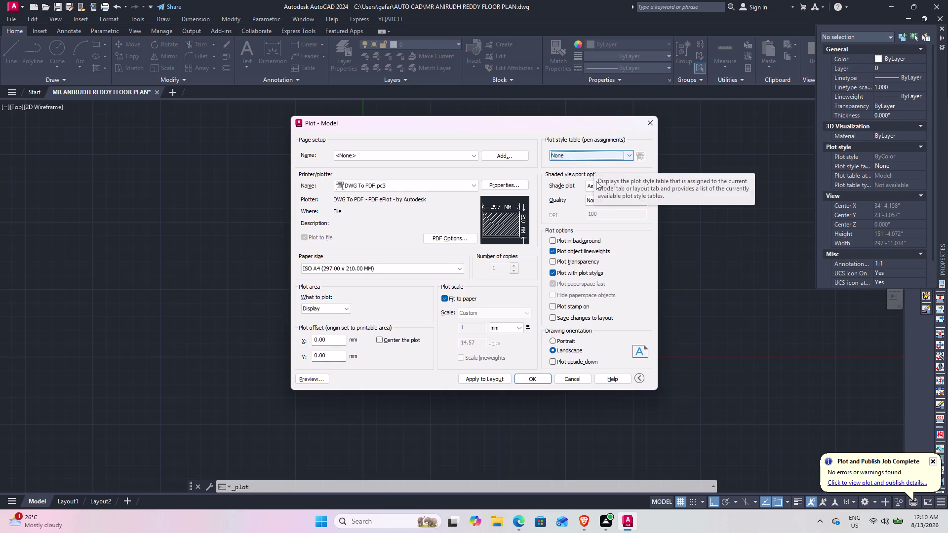
click(606, 204)
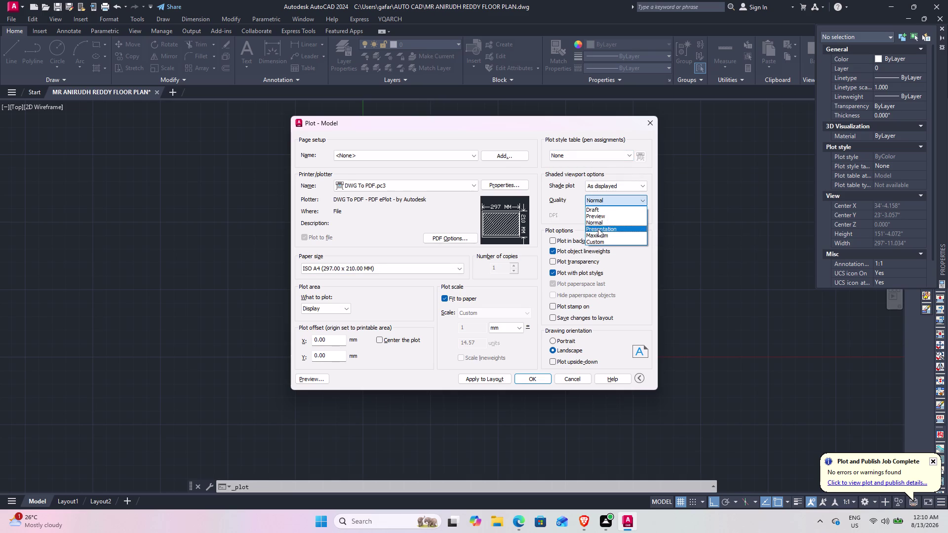
click(599, 223)
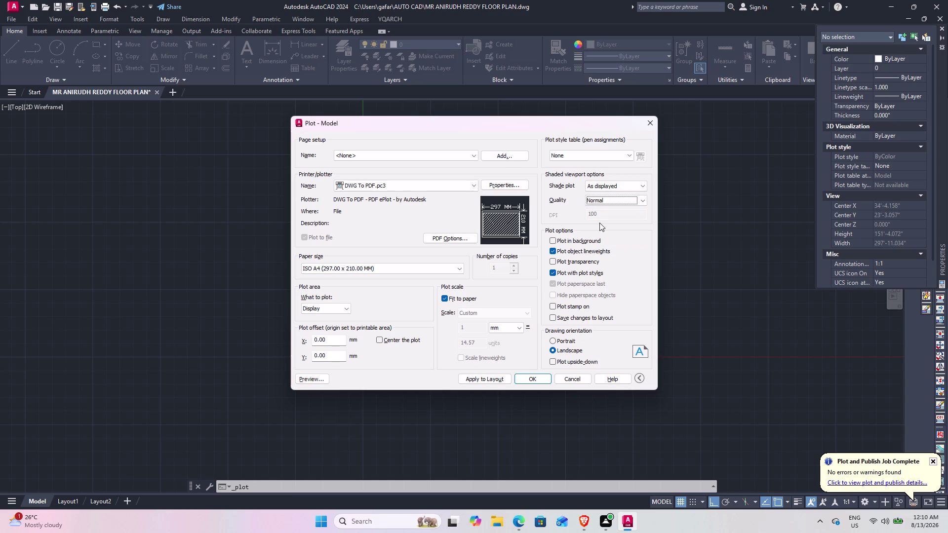
click(552, 250)
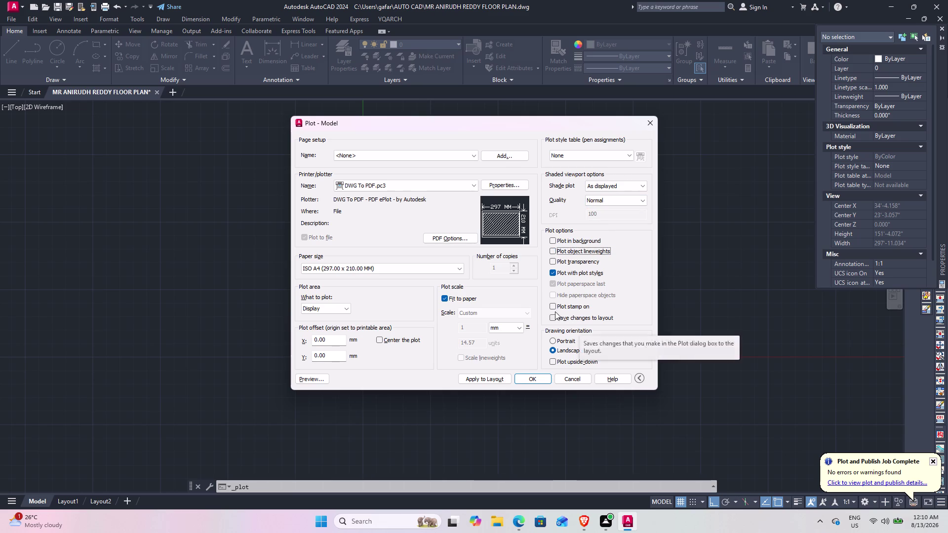
click(535, 379)
click(614, 354)
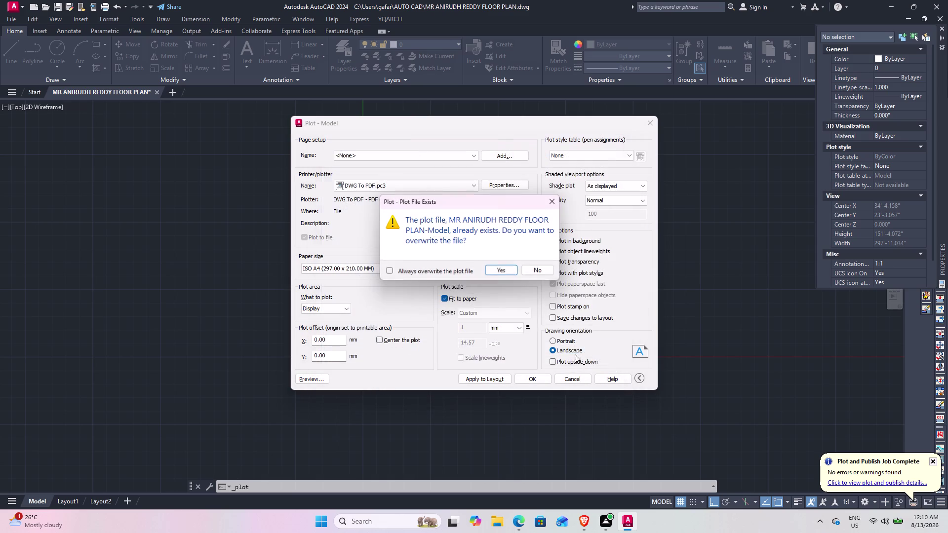
click(509, 261)
Zoom and pan the thin-line PDF to check the 43' and 28' dimensions, then return to AutoCAD.
click(506, 267)
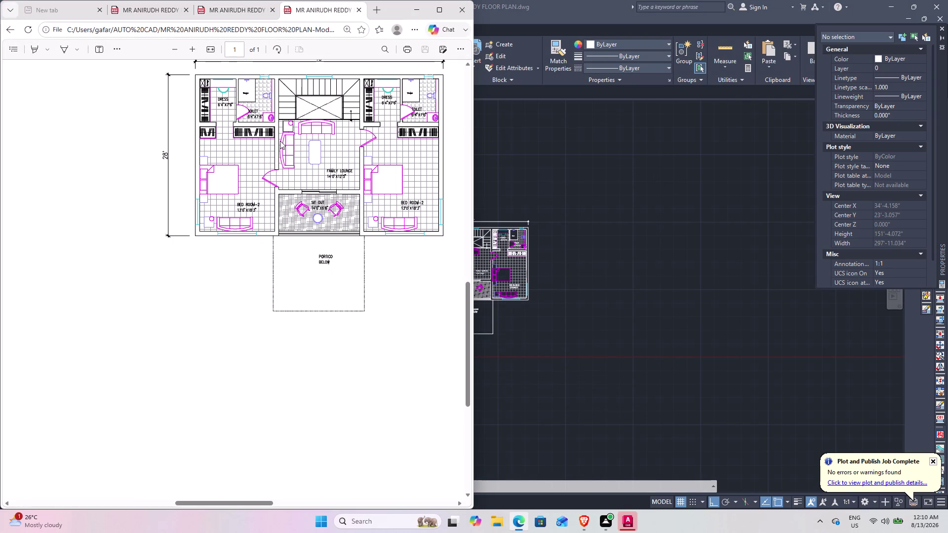
scroll(up, 3)
scroll(up, 3)
scroll(up, 3)
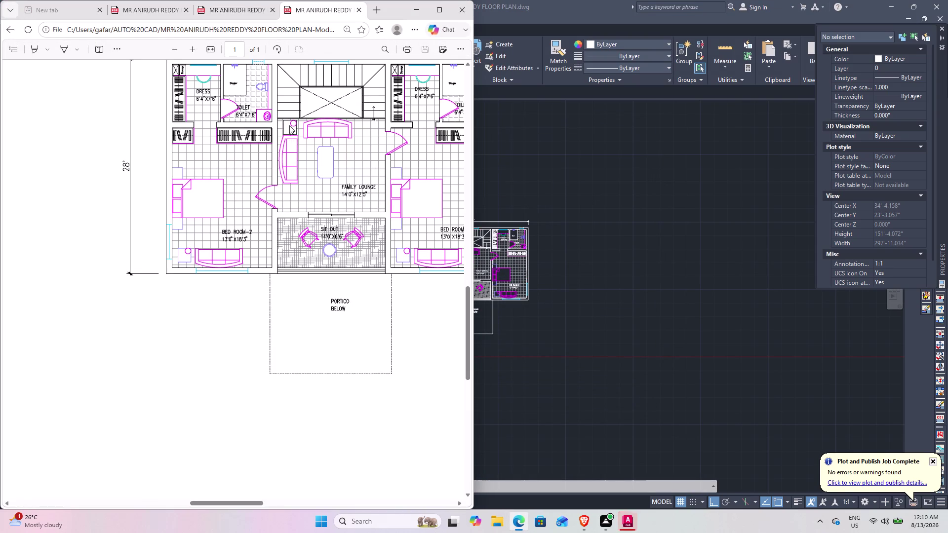
scroll(up, 3)
scroll(down, 3)
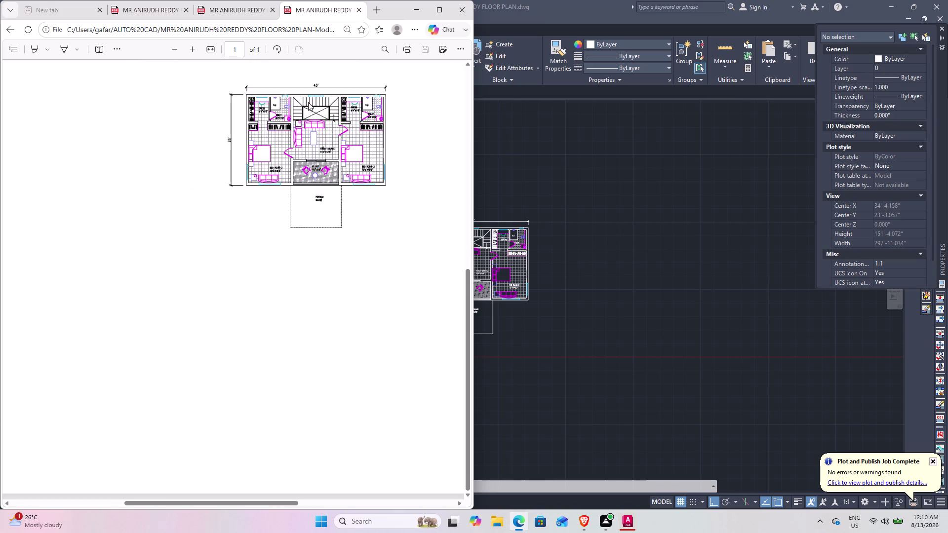
scroll(up, 3)
middle_drag(380, 159, 341, 182)
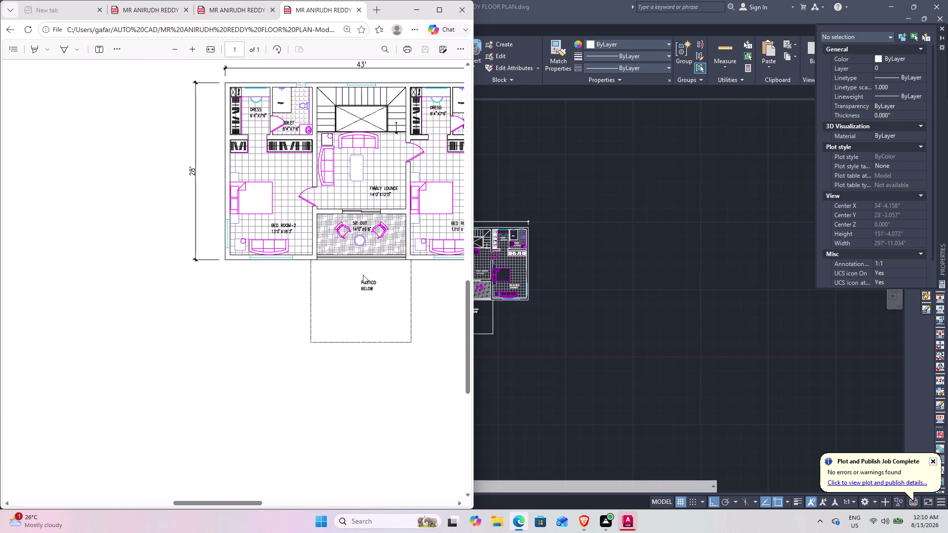
scroll(up, 3)
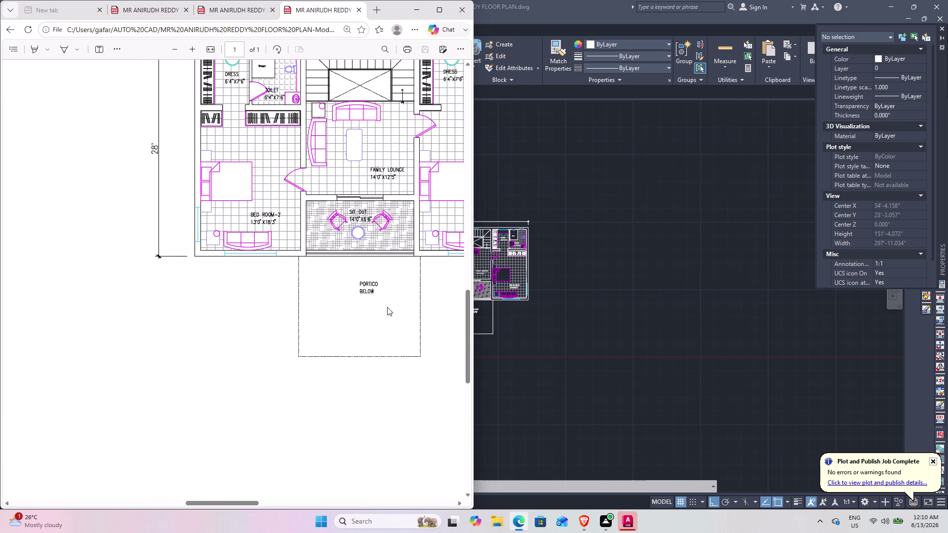
scroll(down, 3)
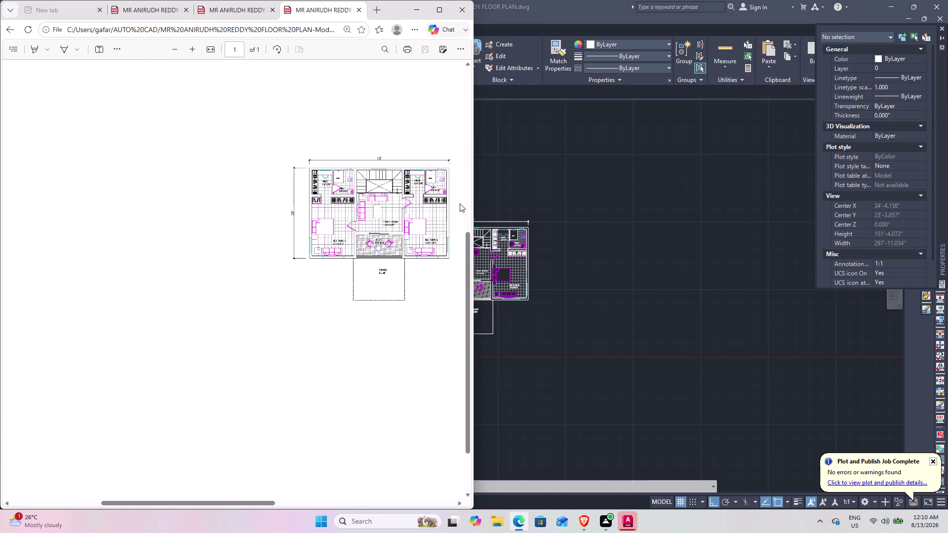
scroll(up, 3)
scroll(up, 3)
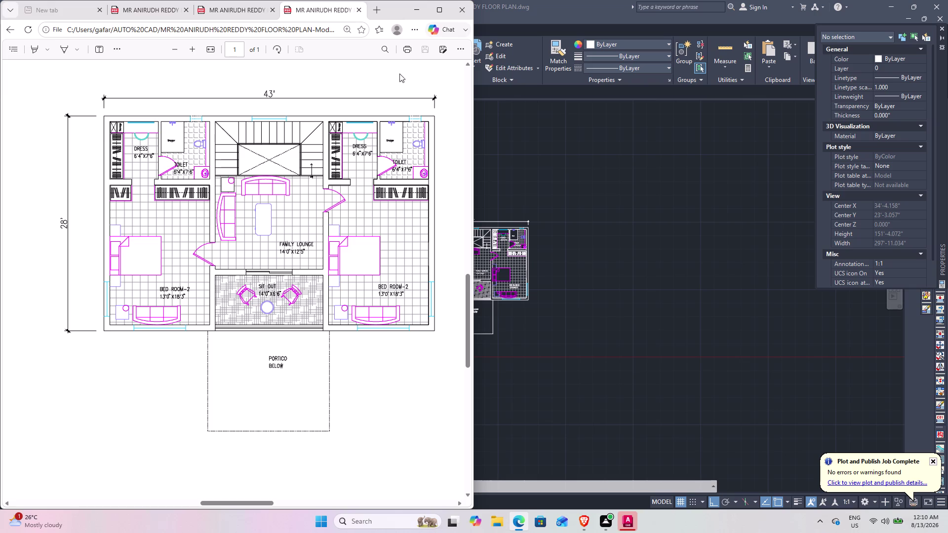
click(426, 8)
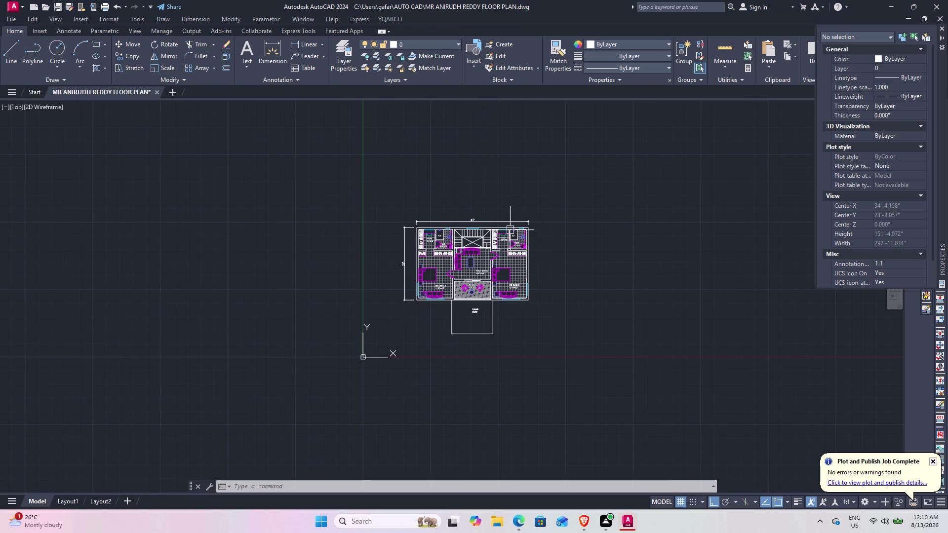
click(608, 518)
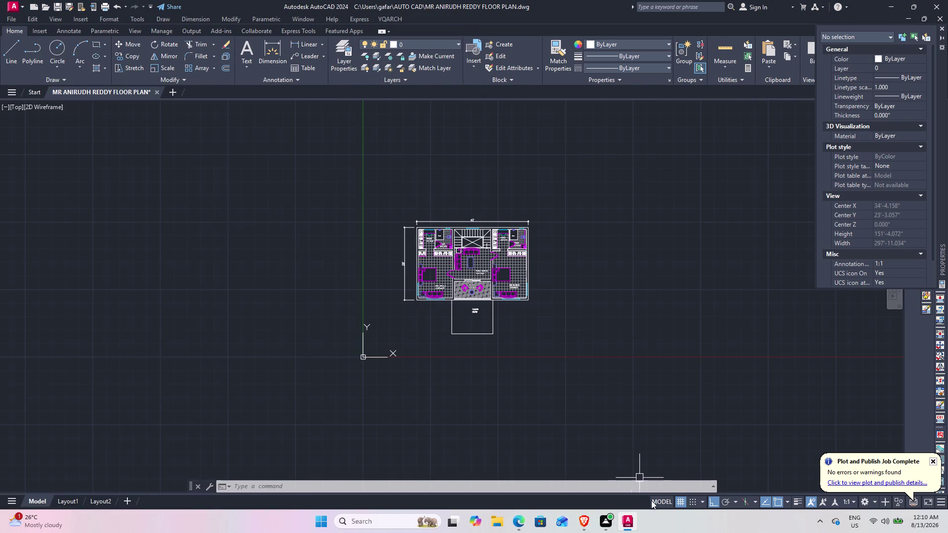